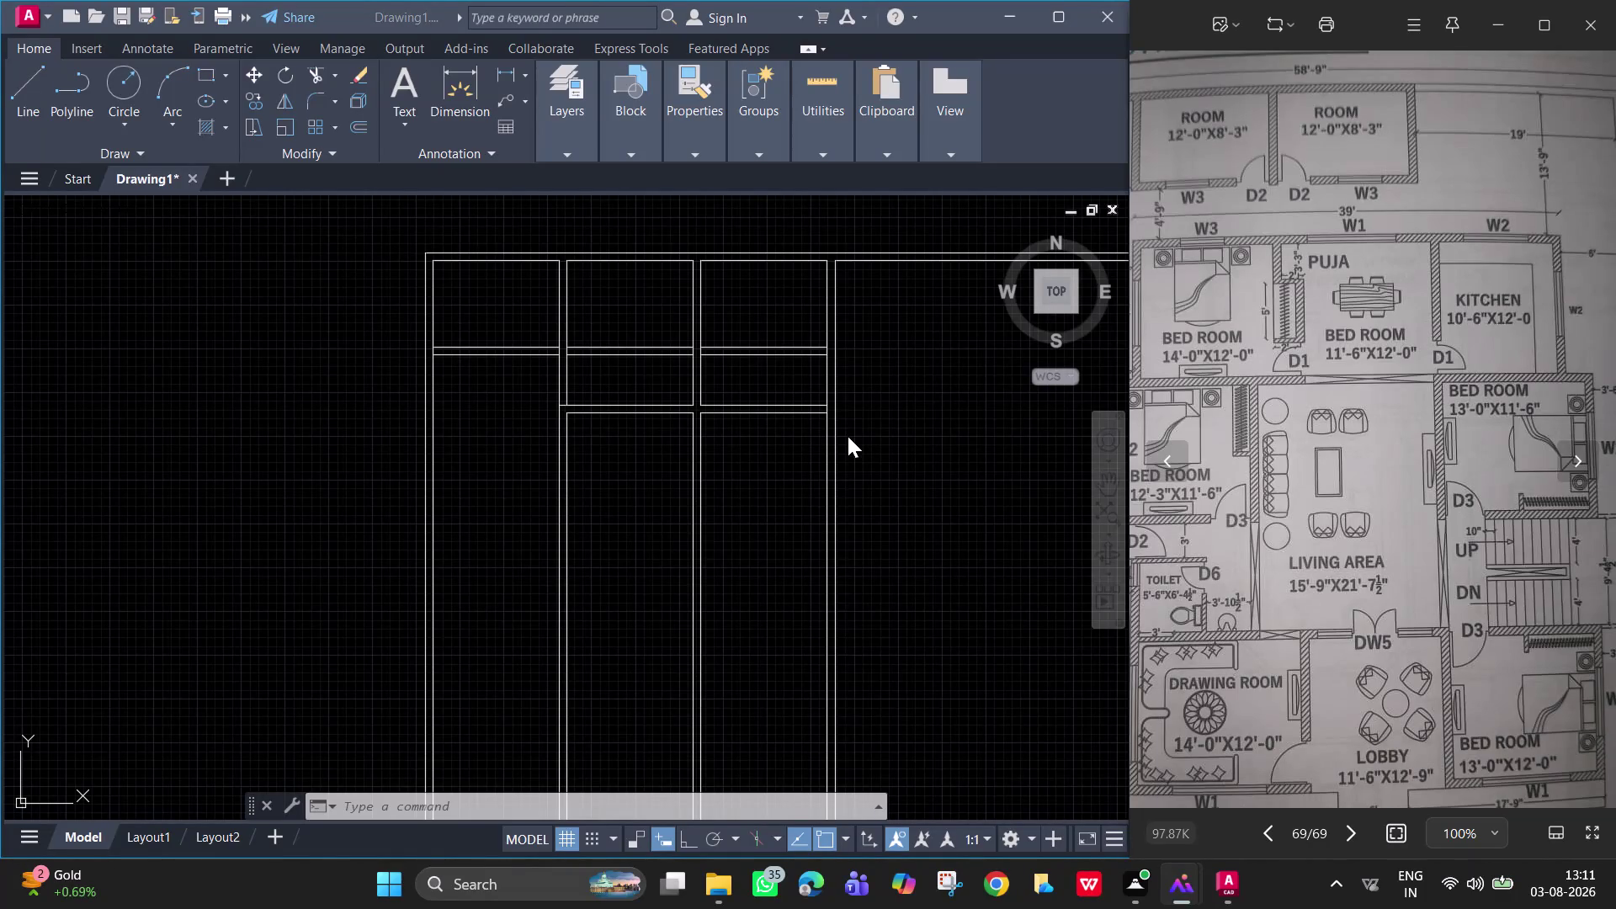
Offset a wall line 14 feet downward, then undo that offset.
text(o)
key(space)
click(928, 500)
text(o)
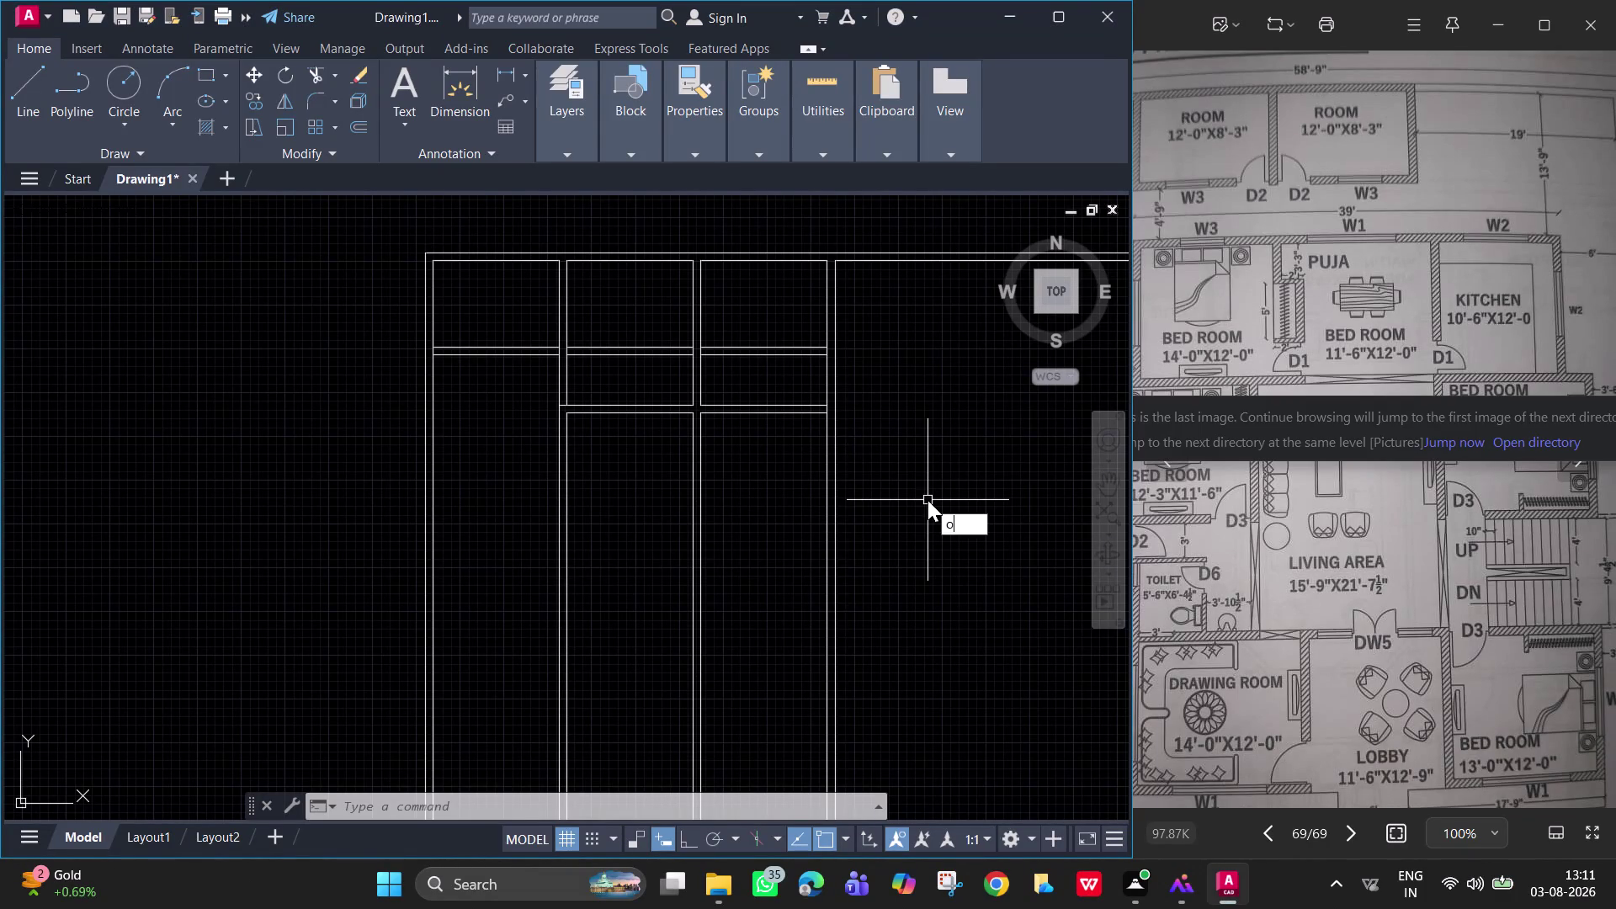
key(space)
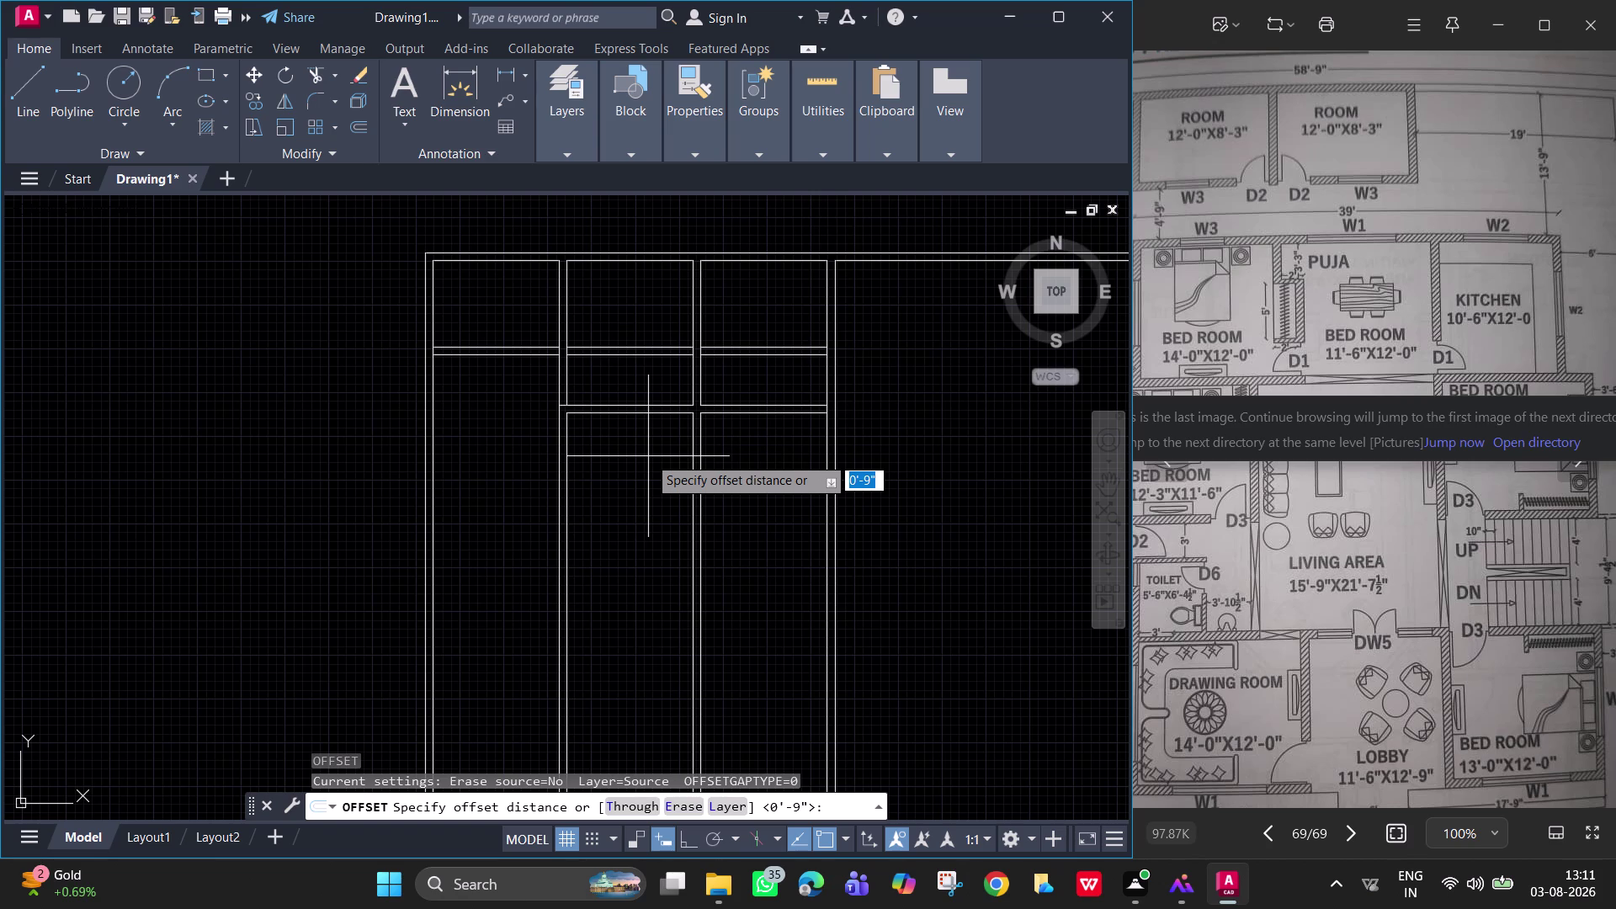
text(14)
key(apostrophe)
key(Return)
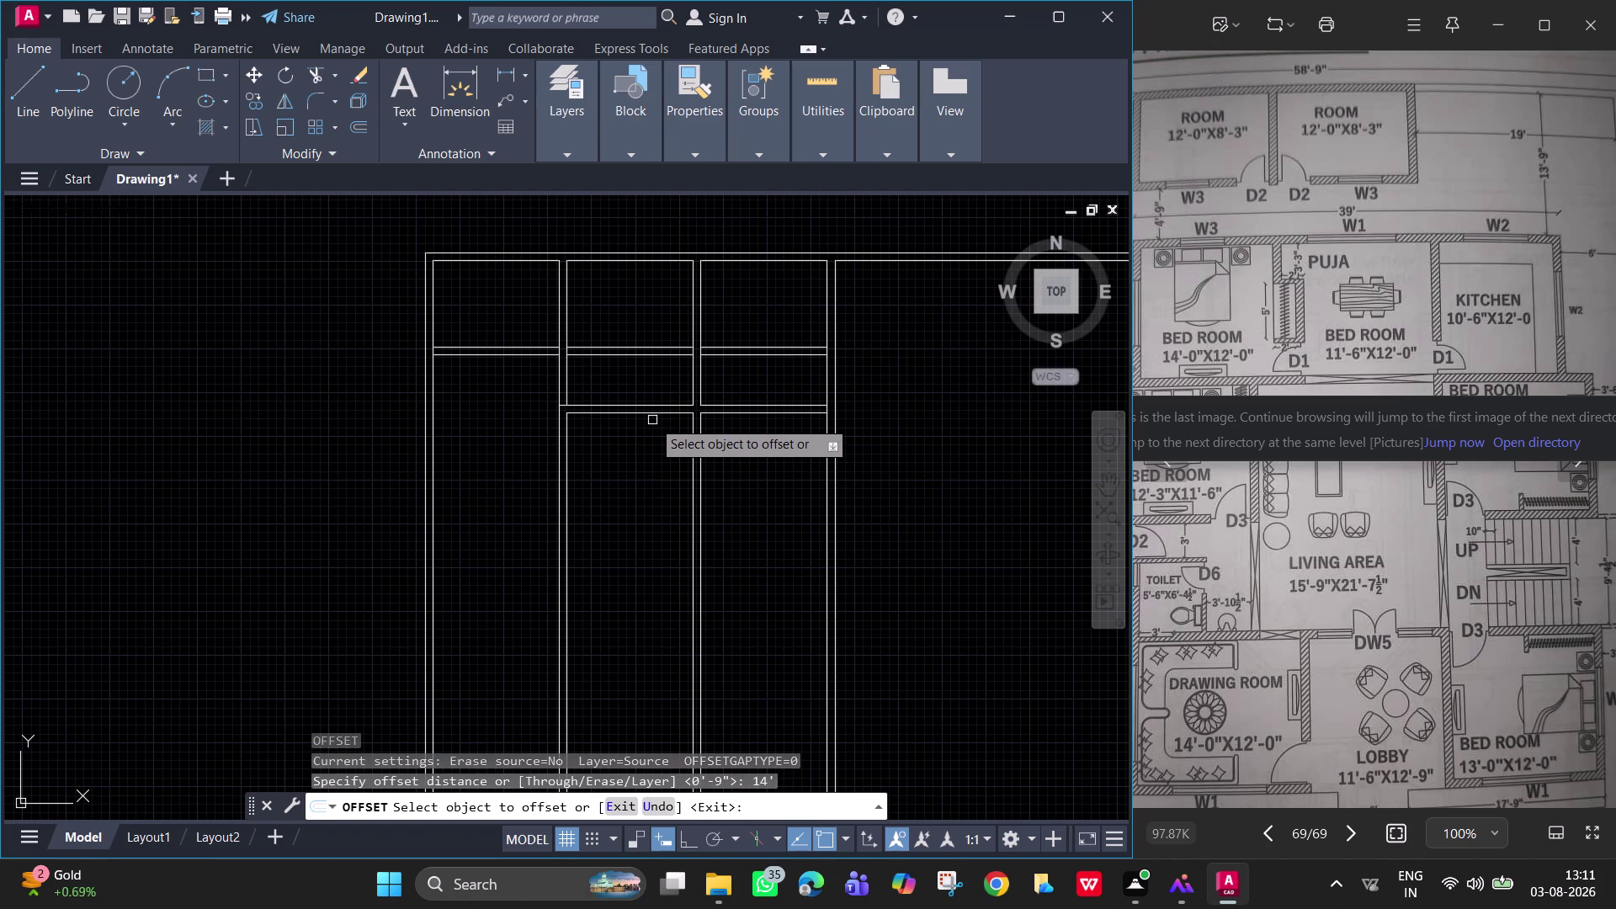
click(625, 414)
click(672, 580)
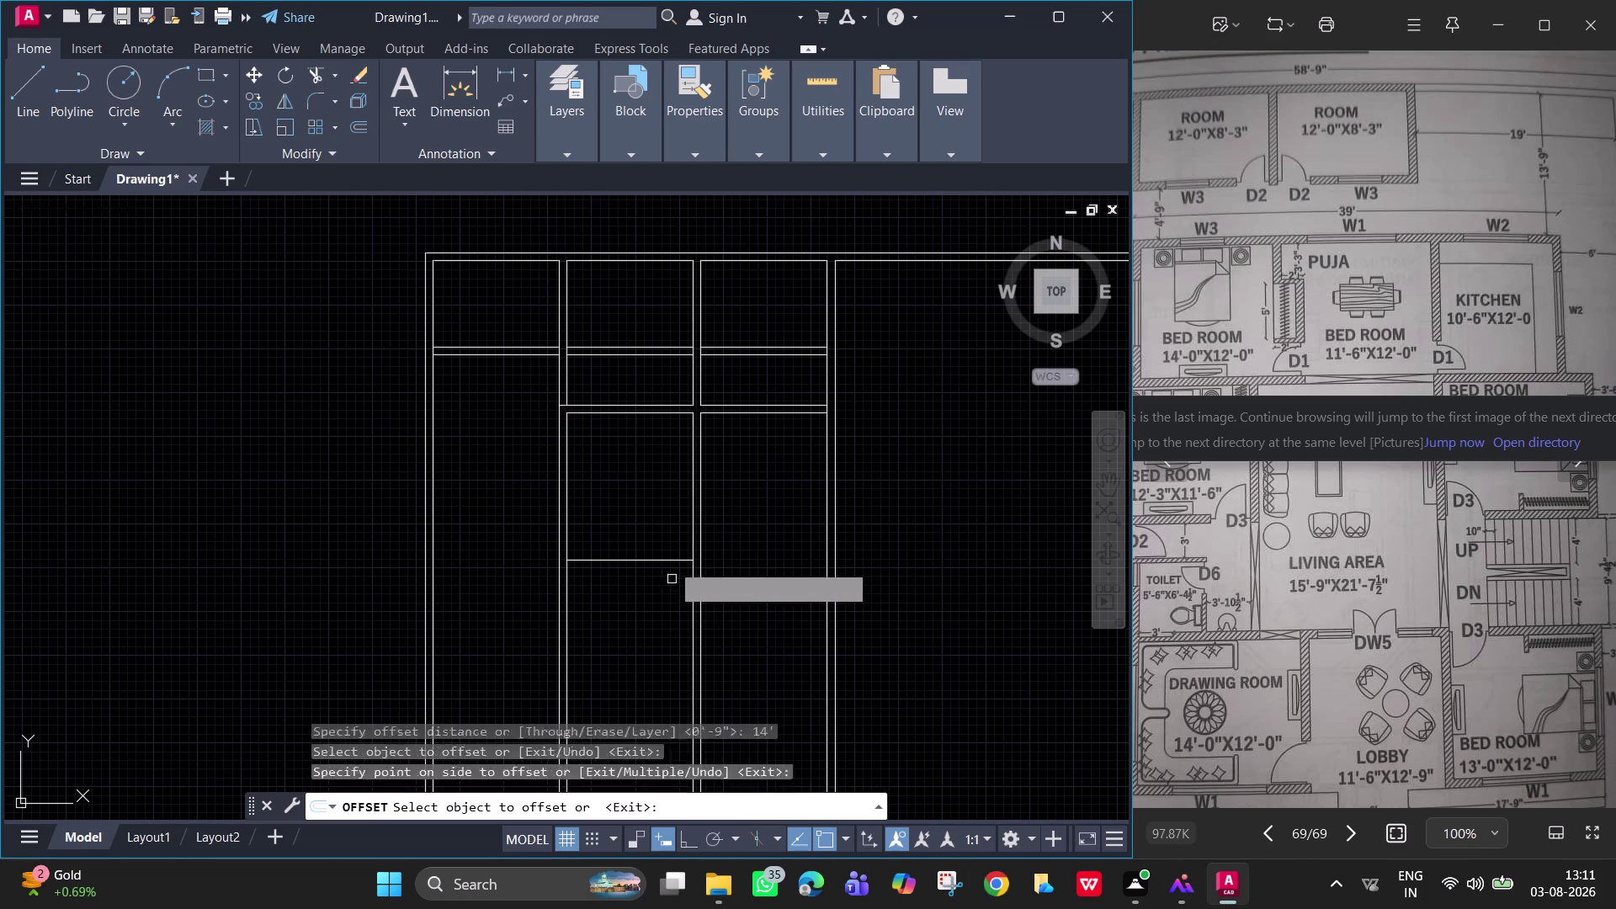
key(space)
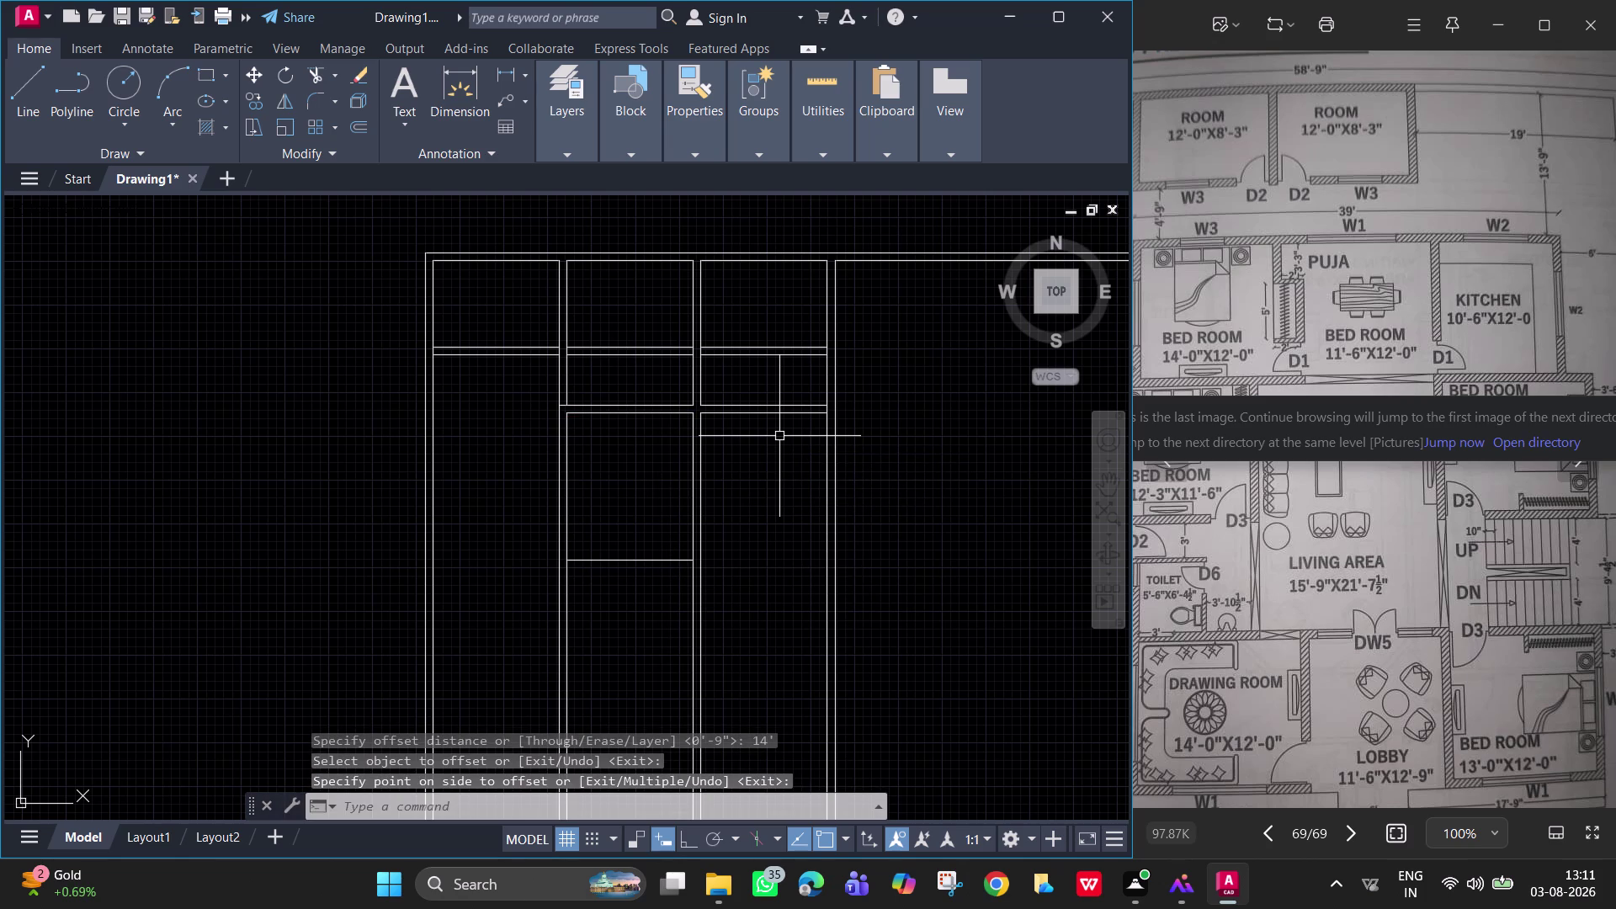
key(ctrl+z)
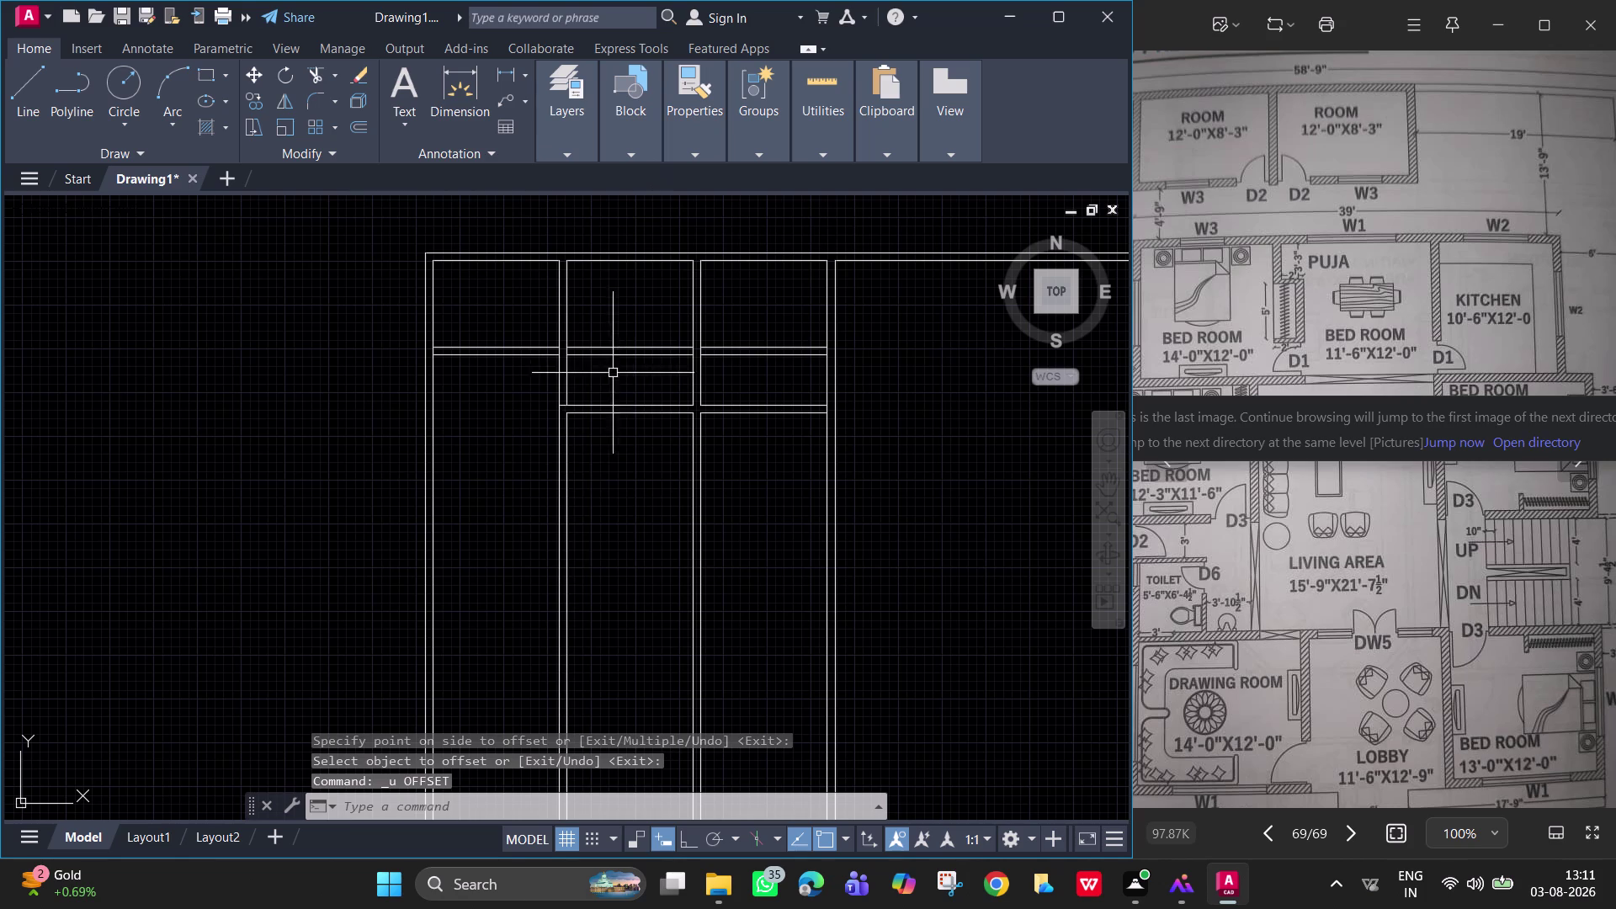
Place a 12-foot linear dimension between the room's left and right inner wall corners.
click(455, 112)
click(517, 68)
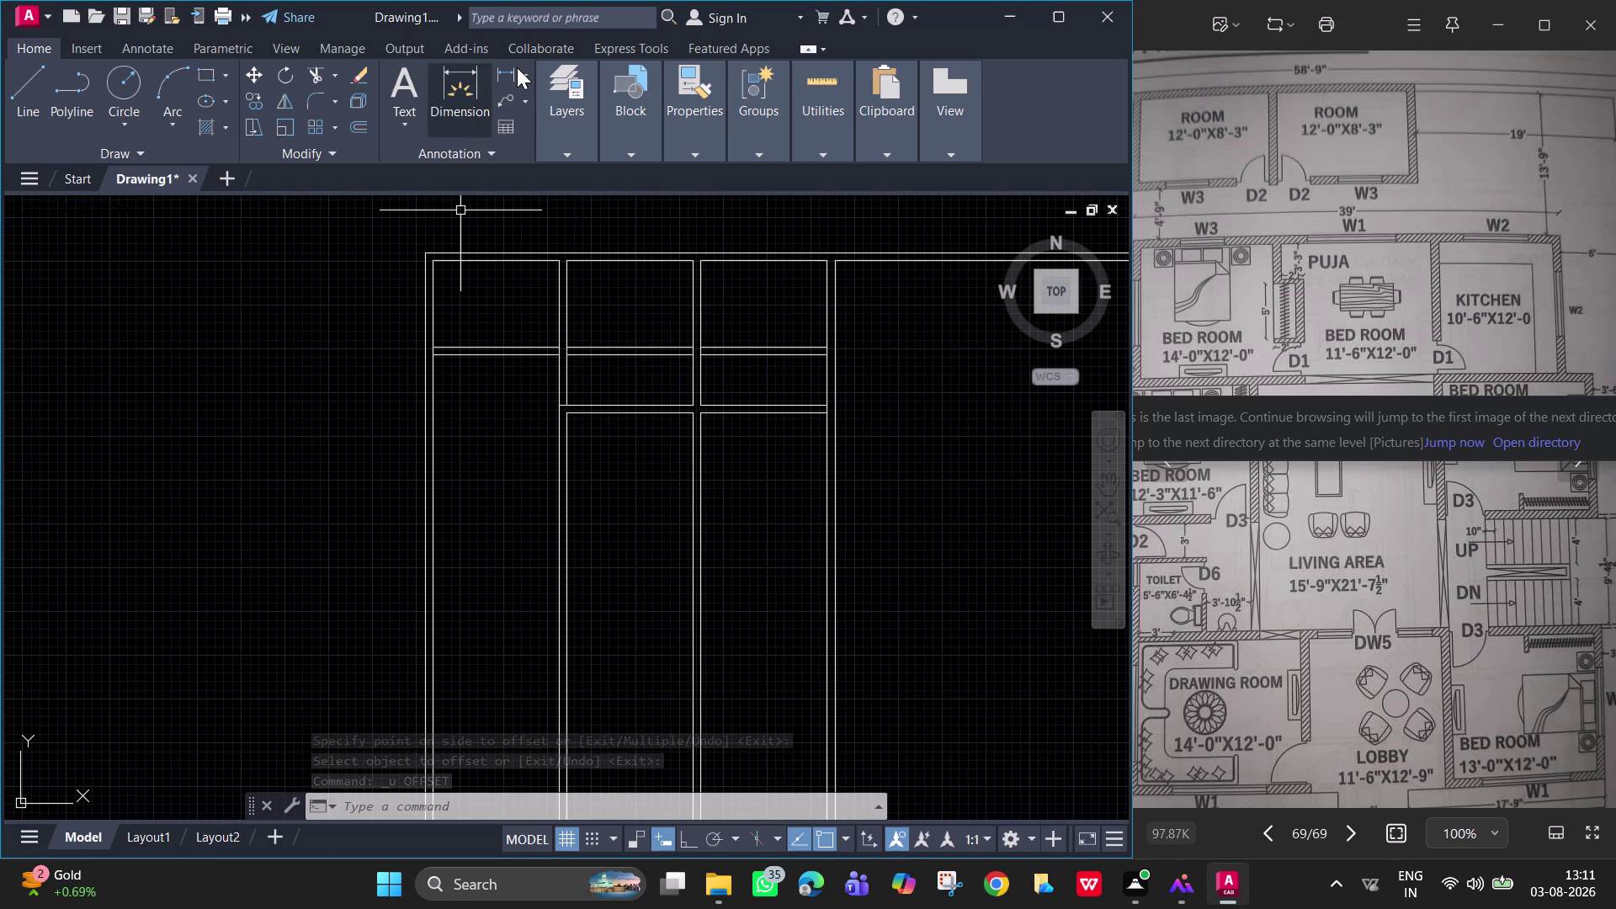
click(528, 66)
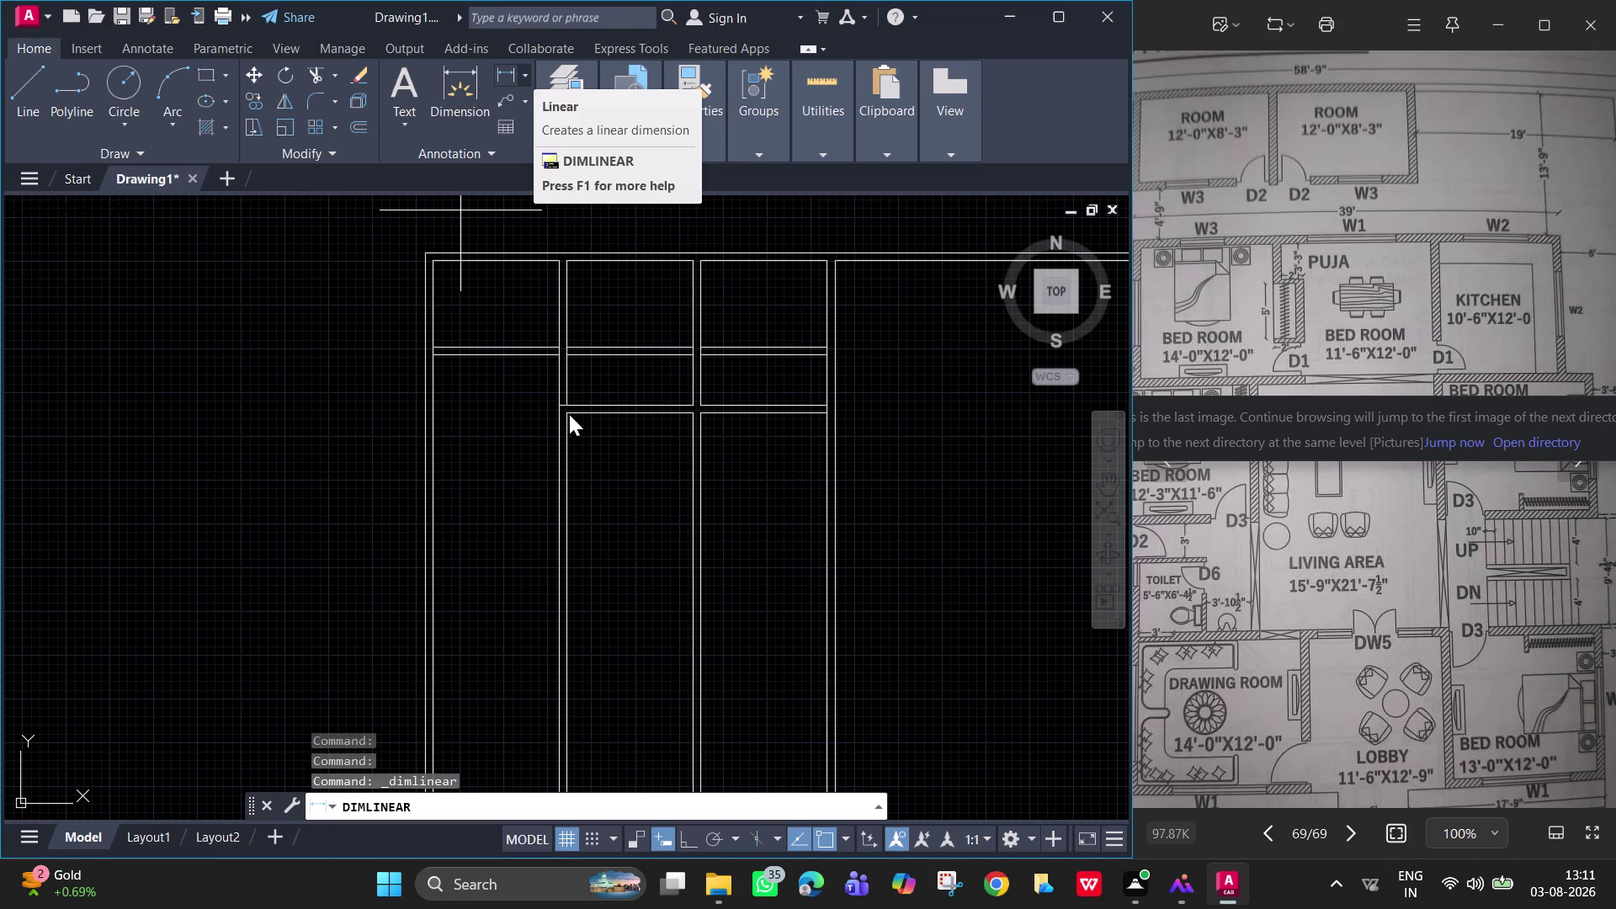
click(501, 64)
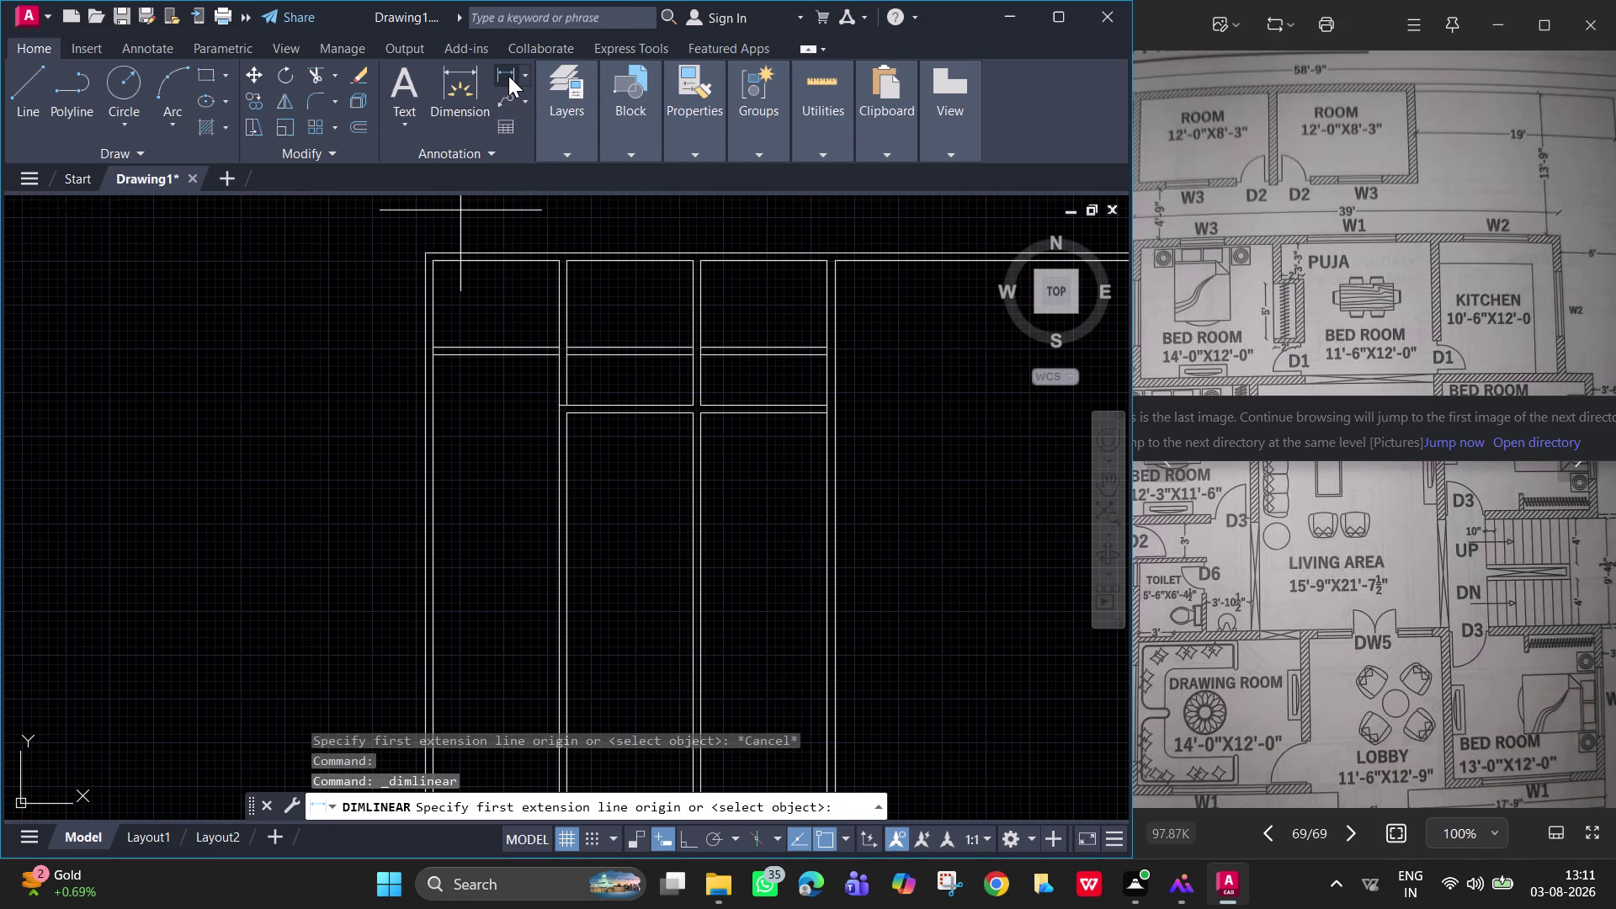
click(509, 76)
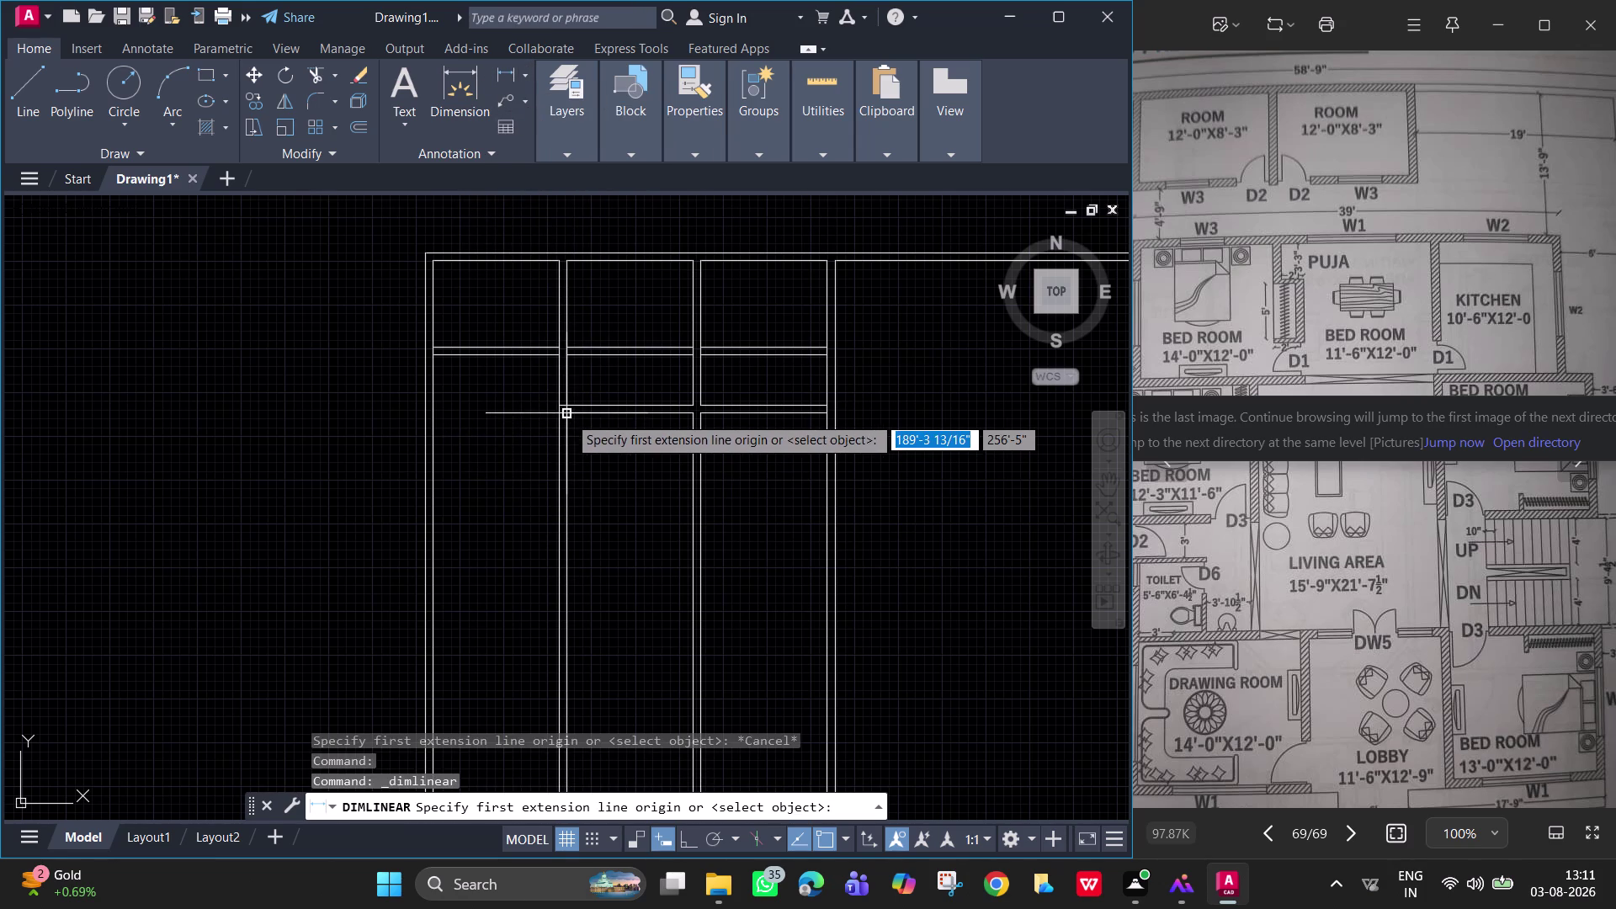
click(568, 416)
click(693, 411)
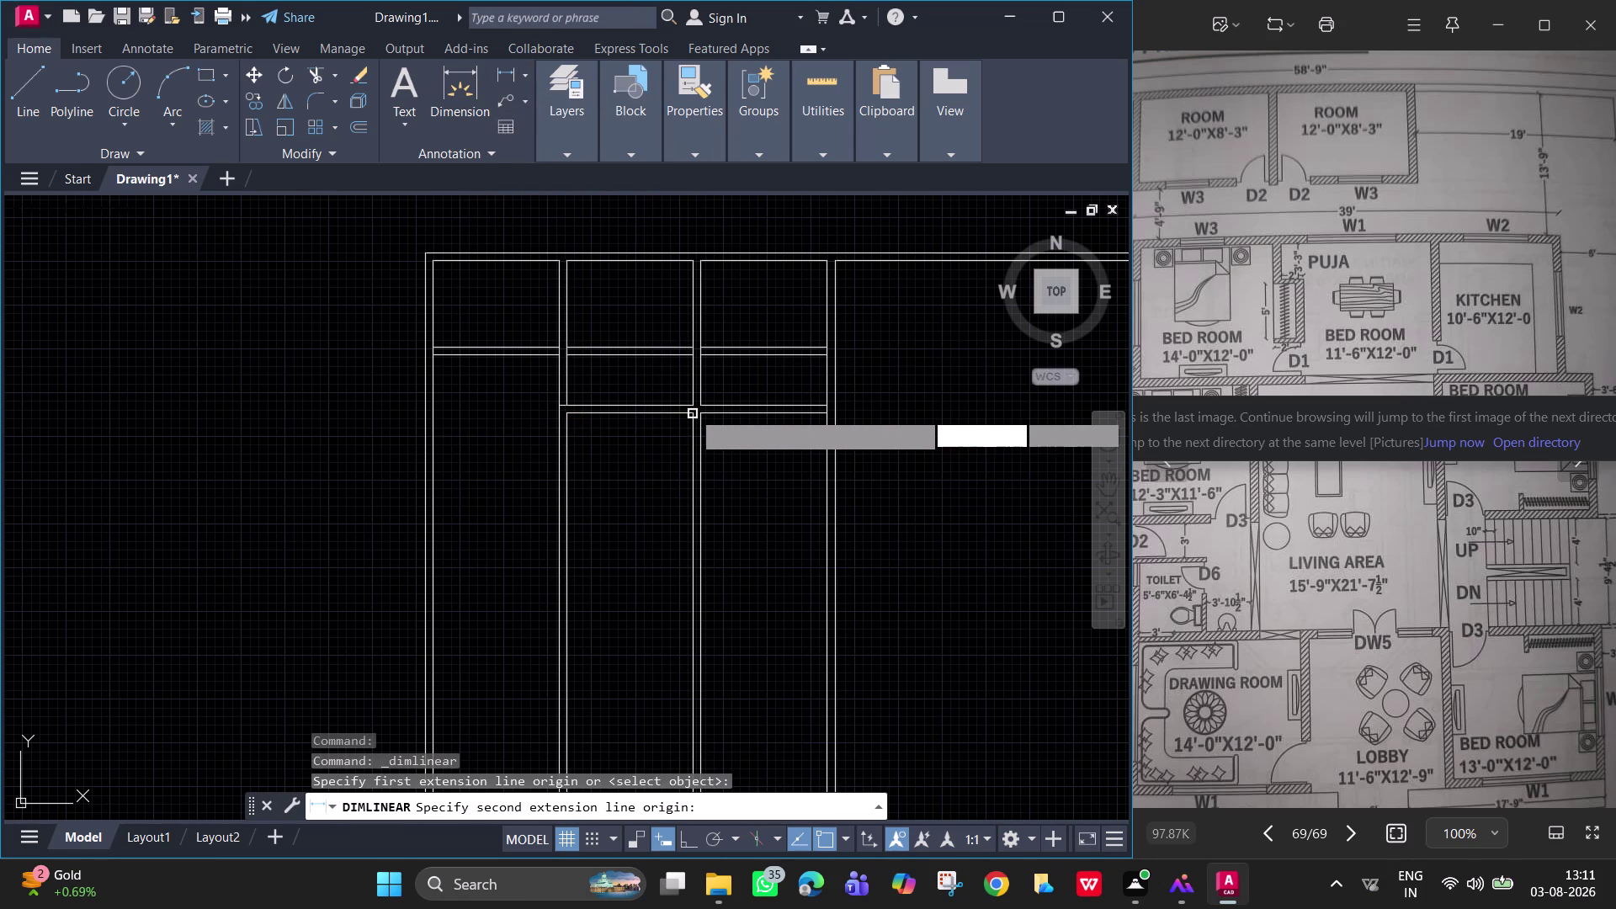
click(650, 458)
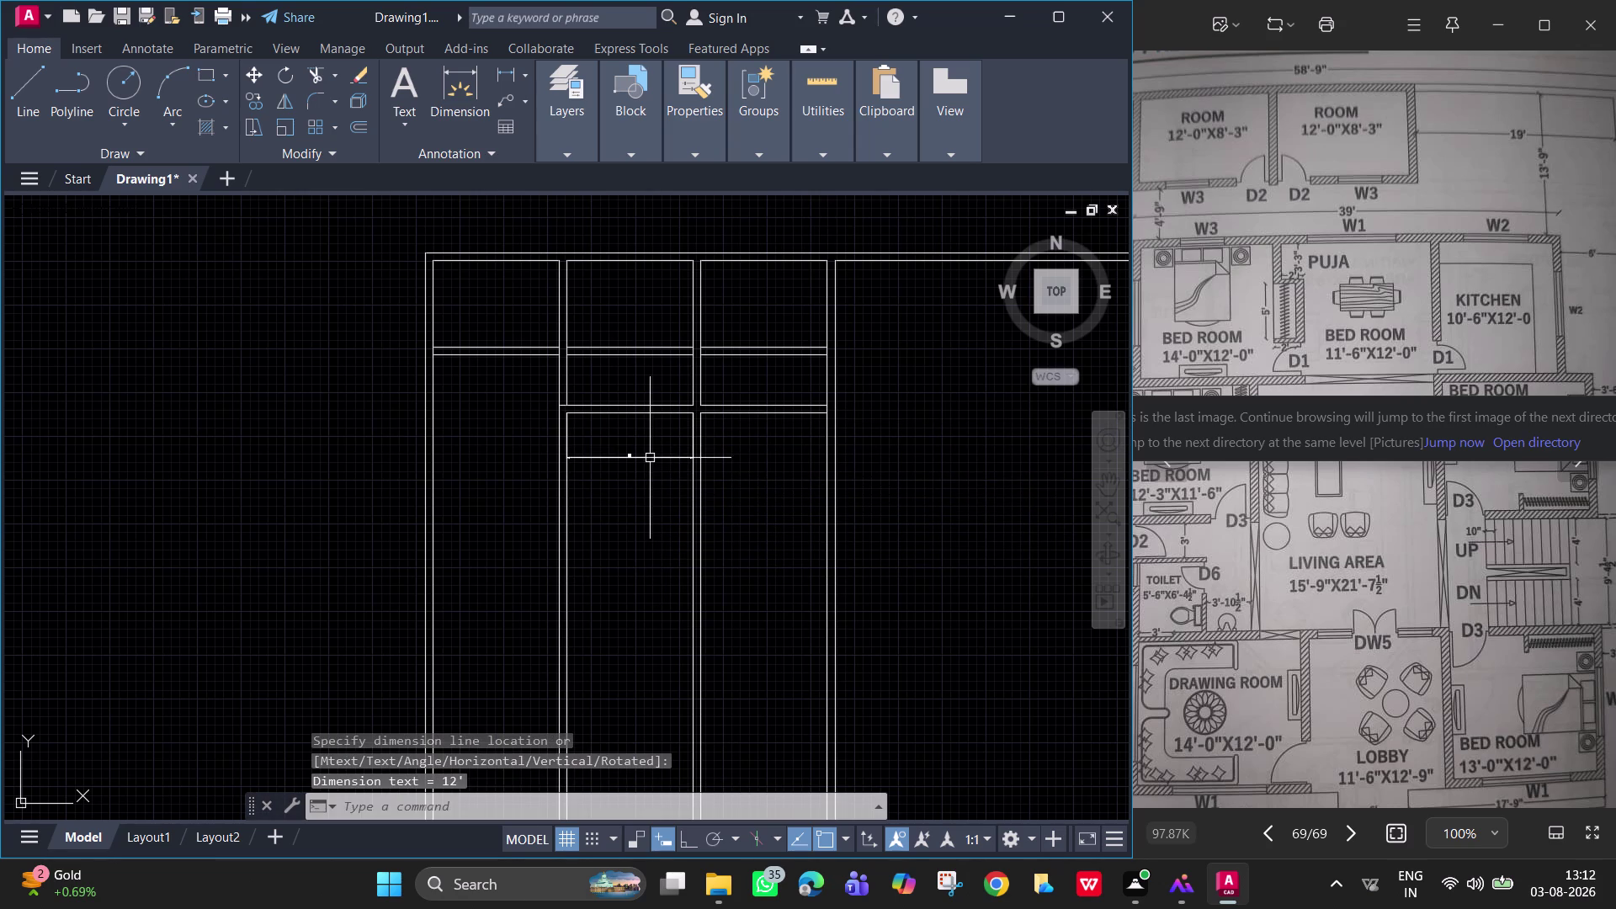
scroll(up, 3)
scroll(down, 3)
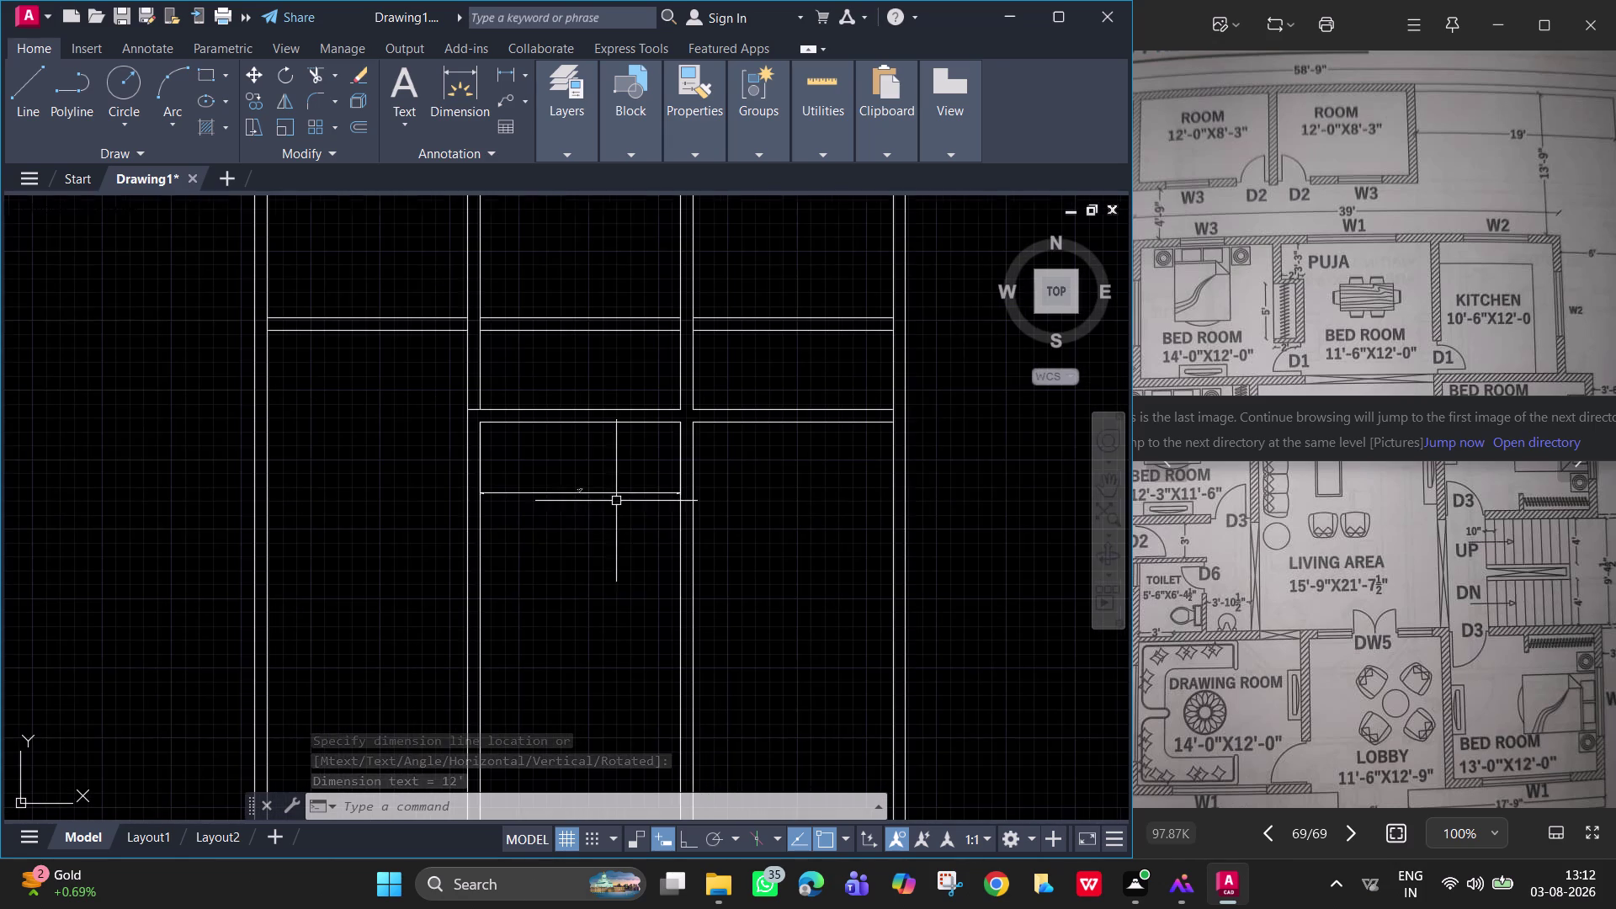
scroll(up, 3)
scroll(down, 3)
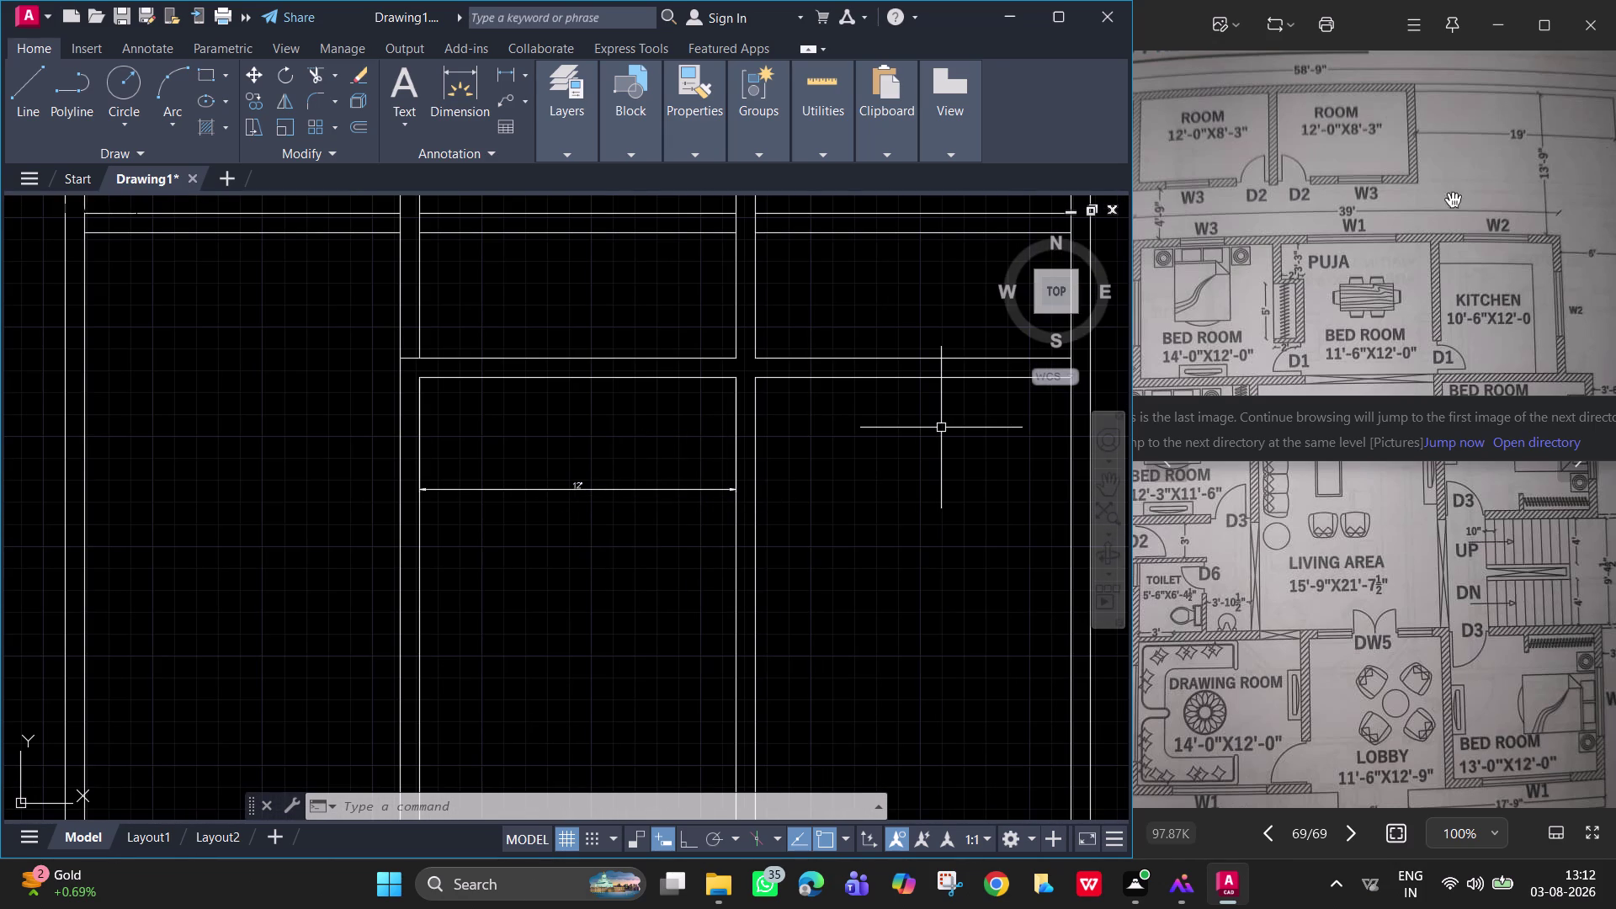
Pan the reference plan up to its title and zoom around it.
drag(1338, 270, 1455, 274)
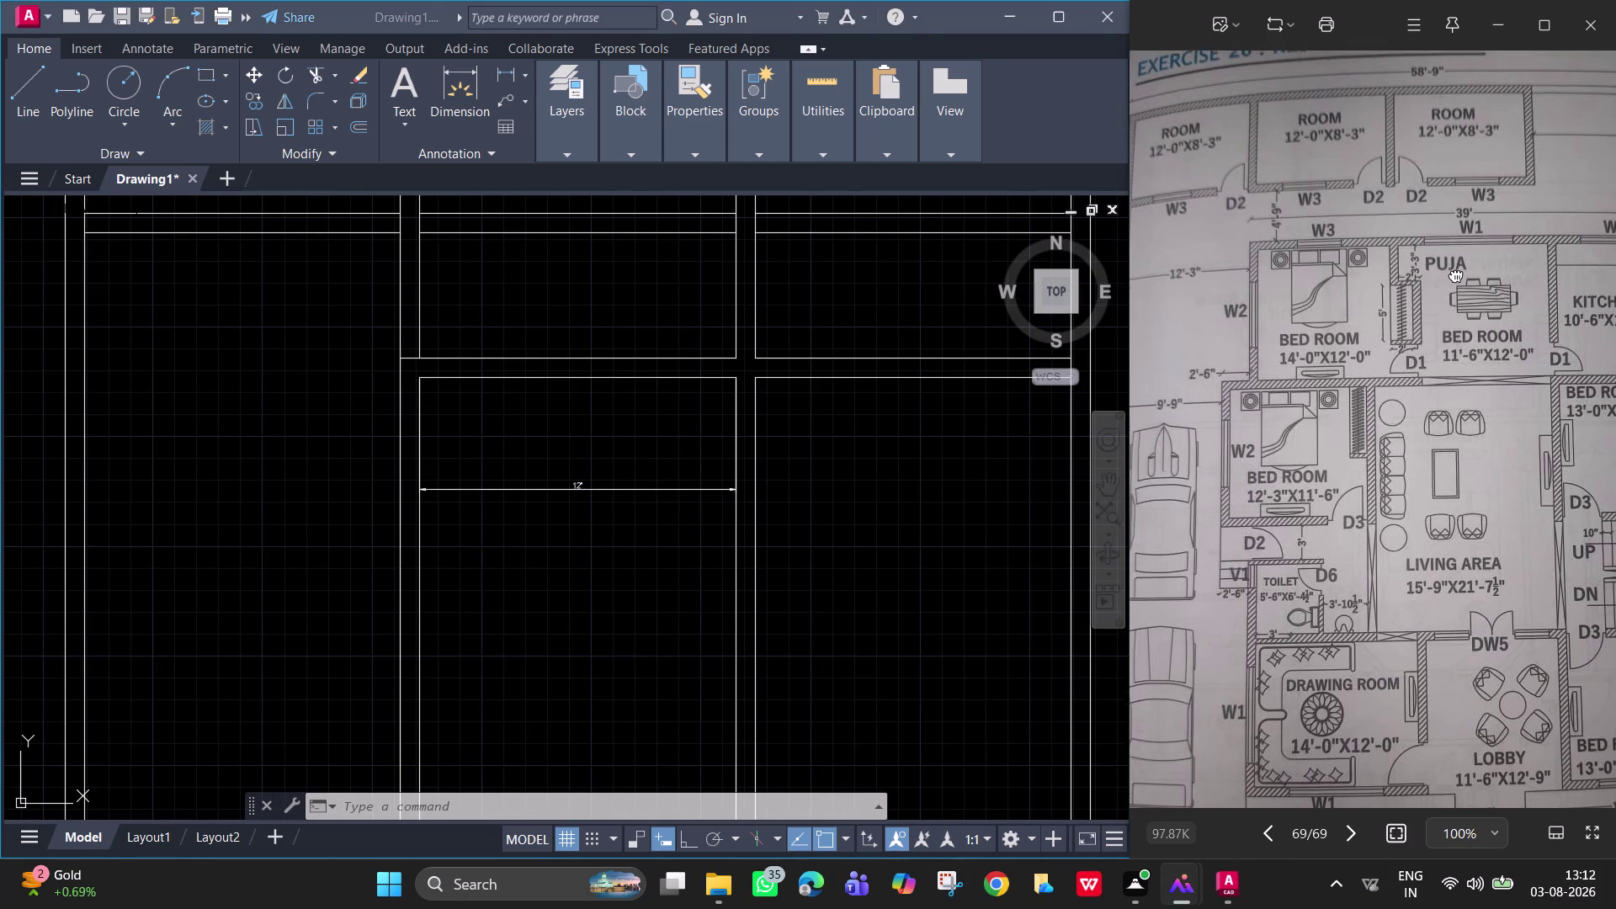
drag(1455, 274, 1458, 328)
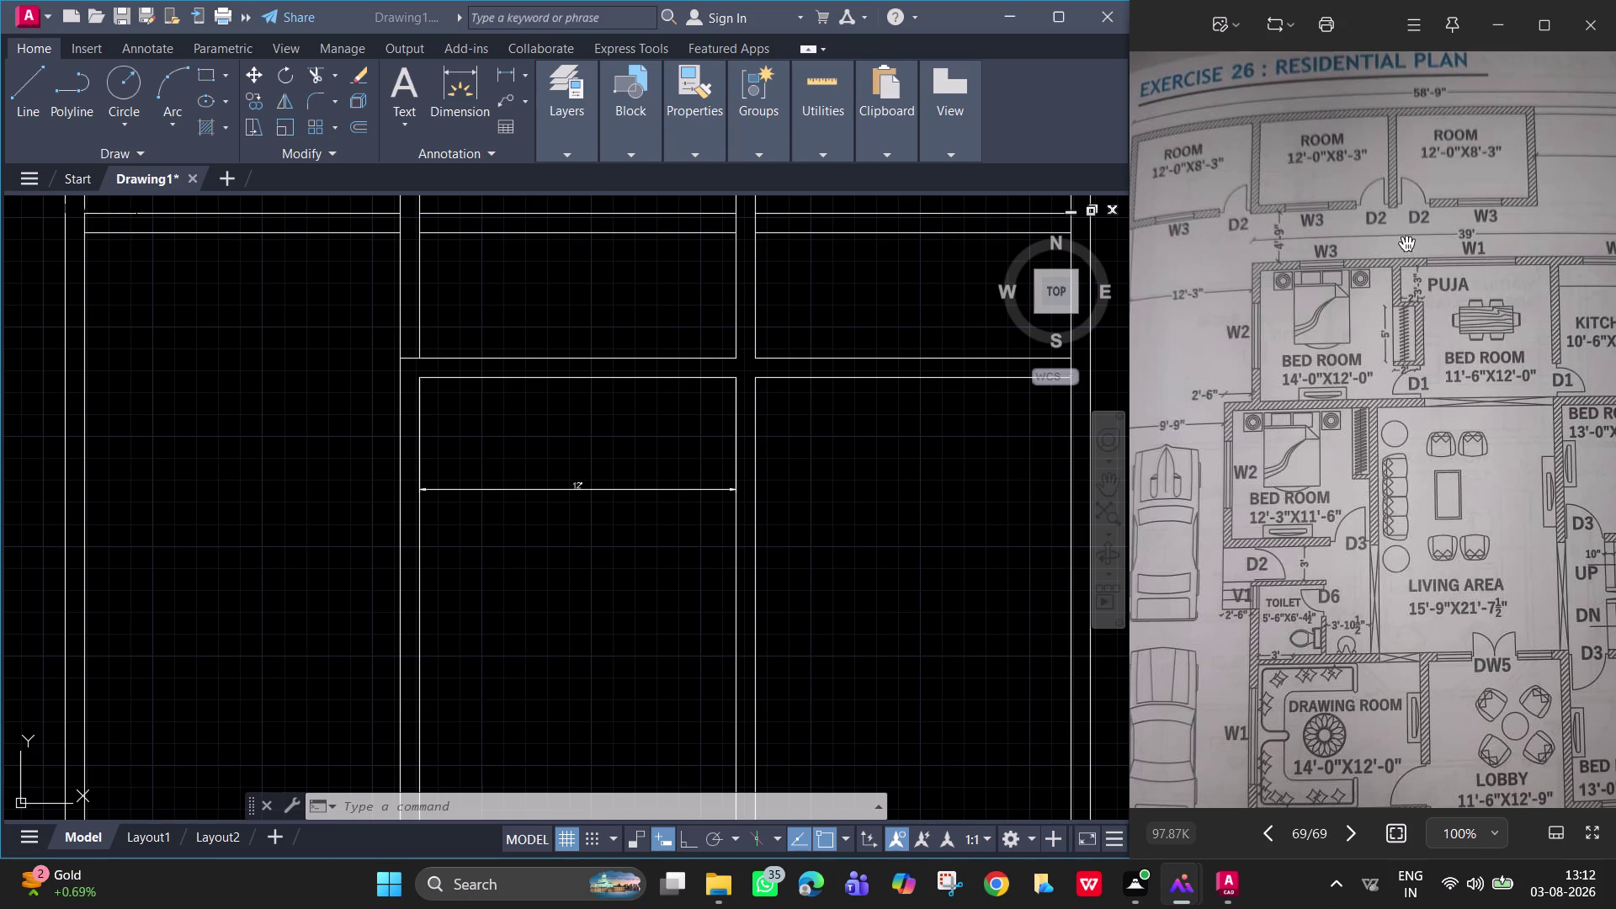
scroll(down, 3)
scroll(down, 3)
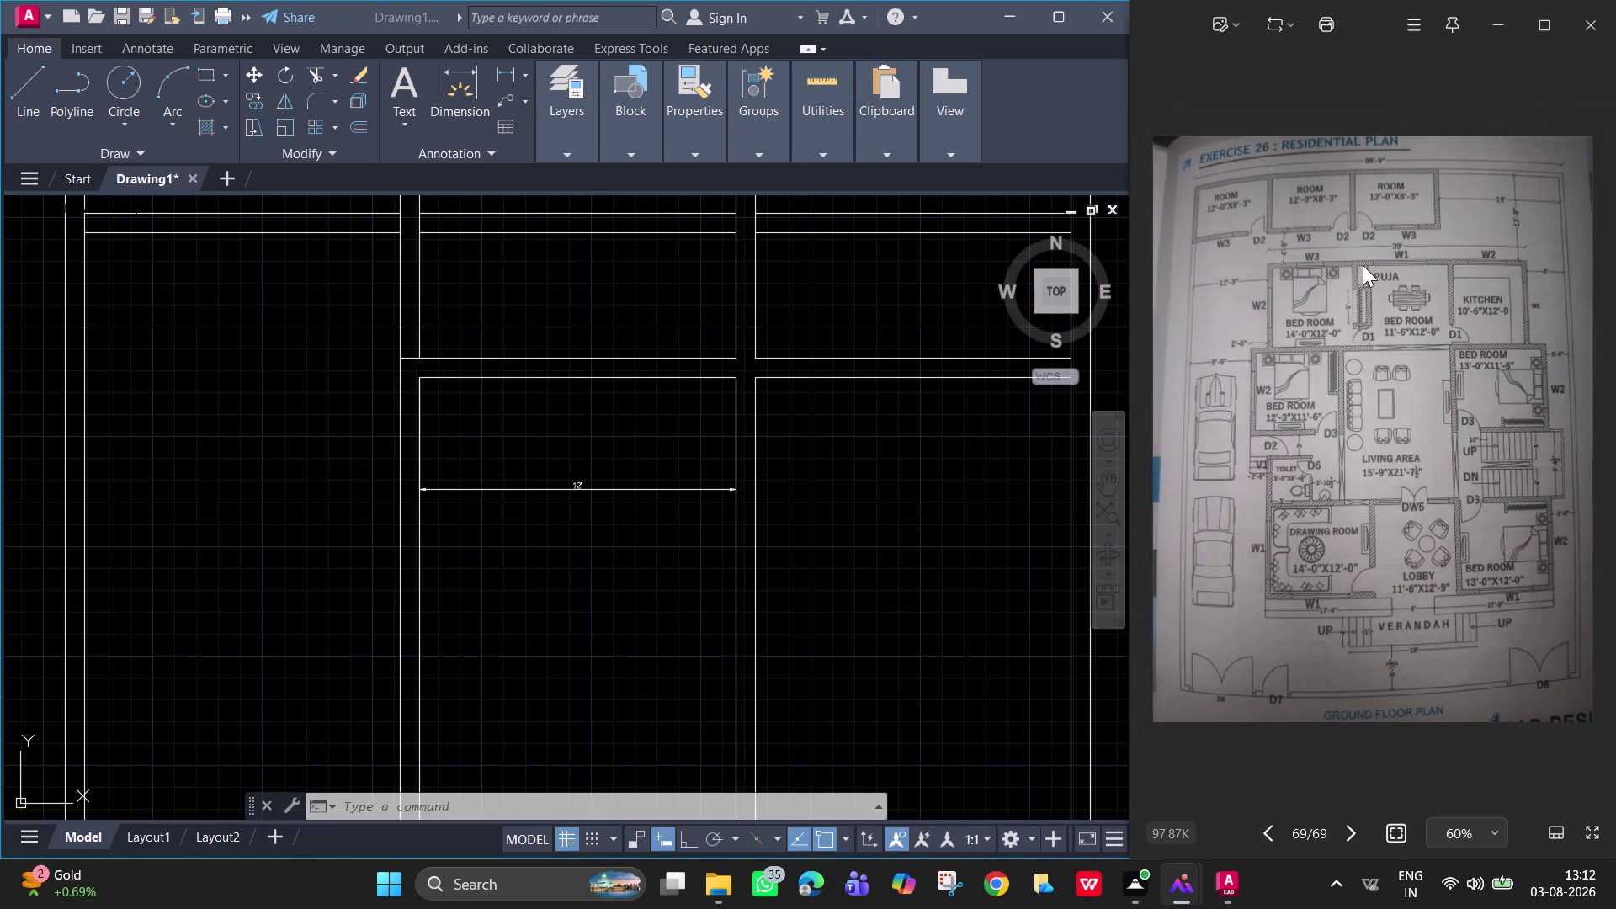
scroll(up, 3)
scroll(down, 3)
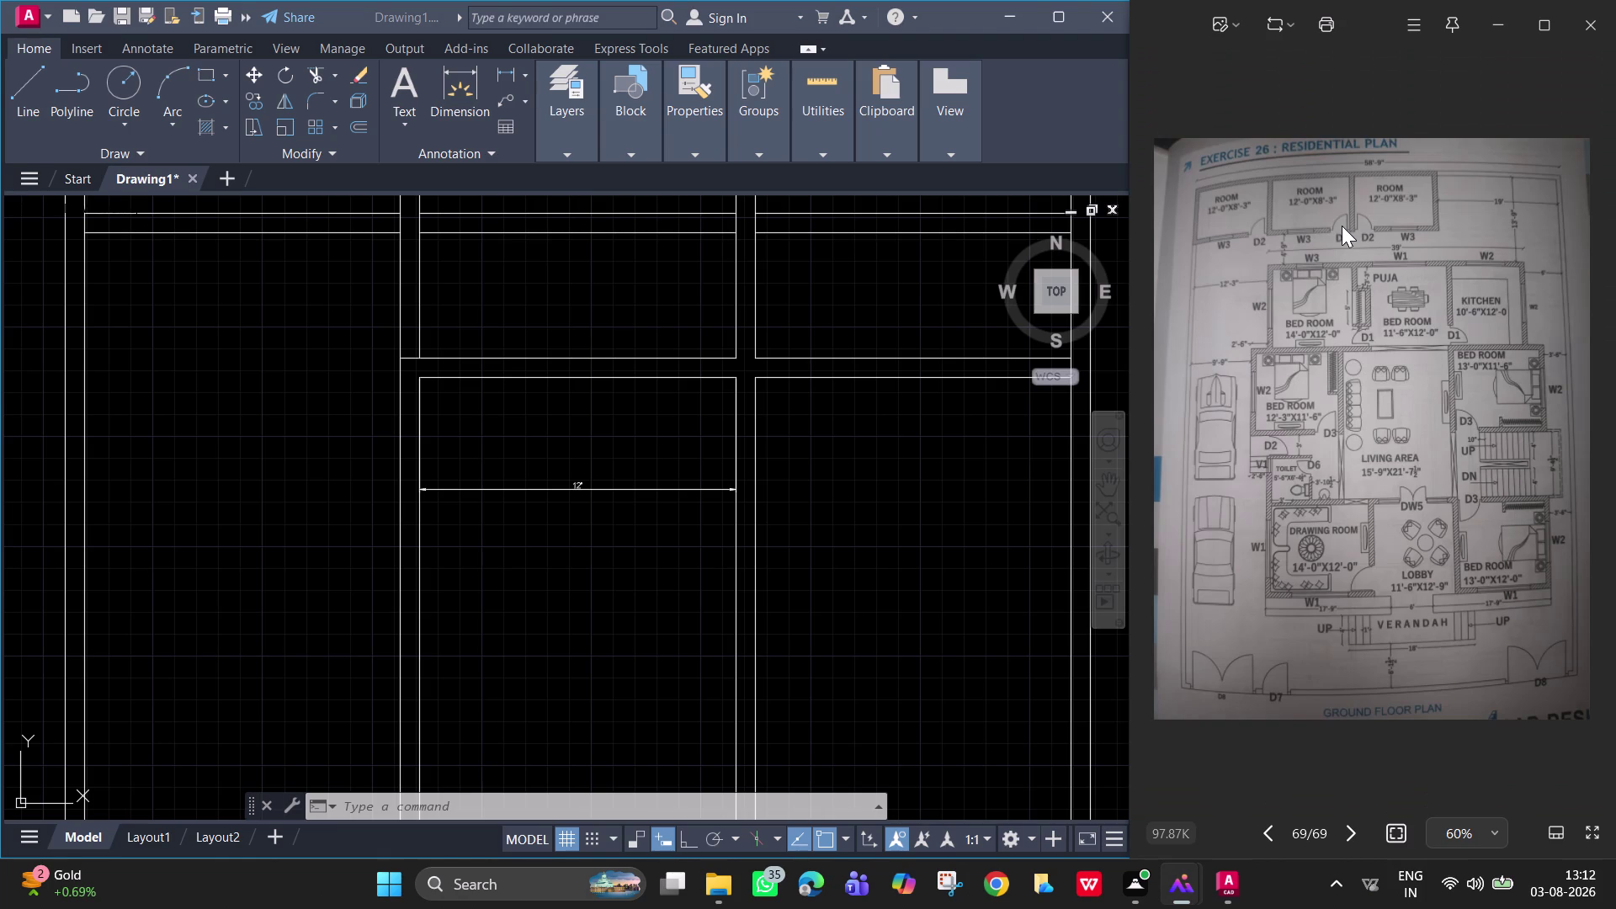
Zoom over the rest of the plan, then put the photo away.
scroll(up, 3)
scroll(up, 3)
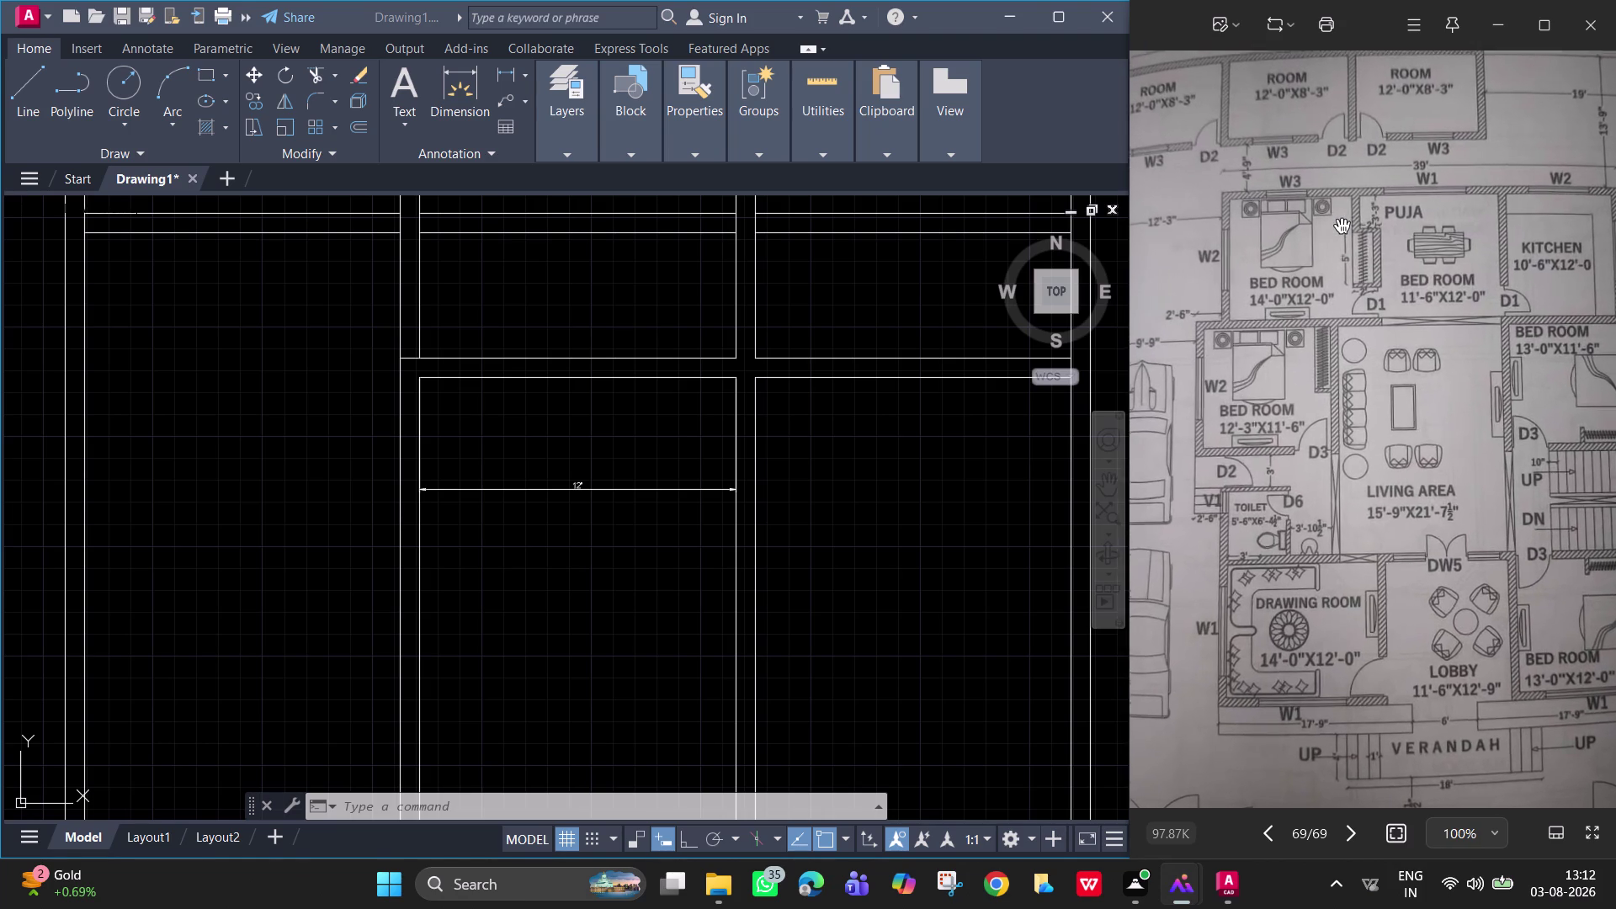
scroll(down, 3)
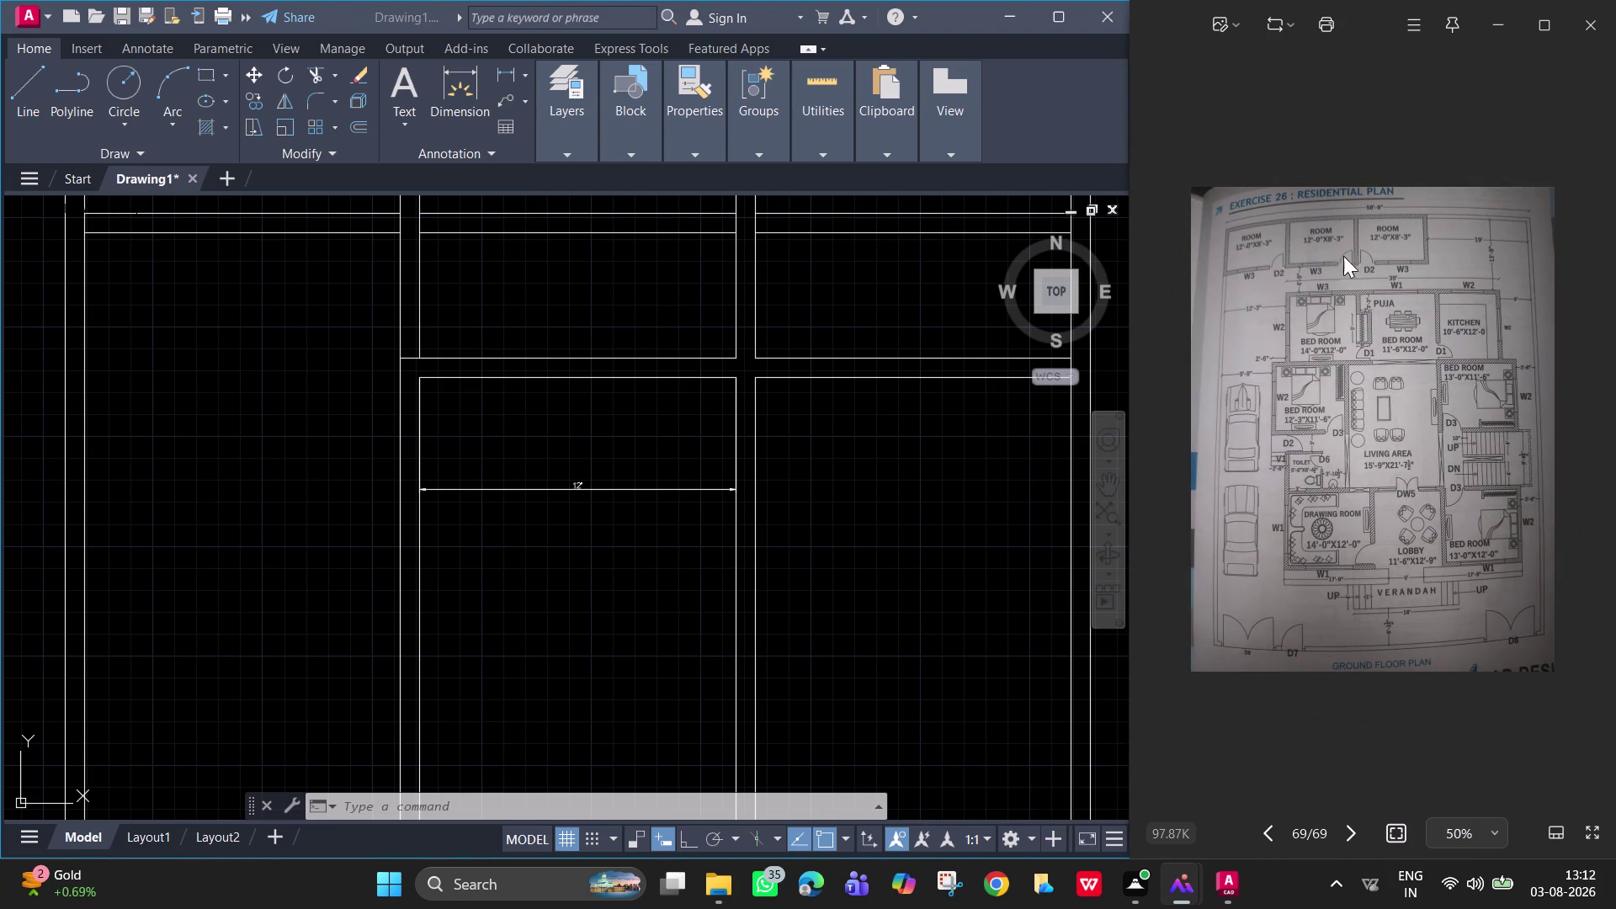
scroll(up, 3)
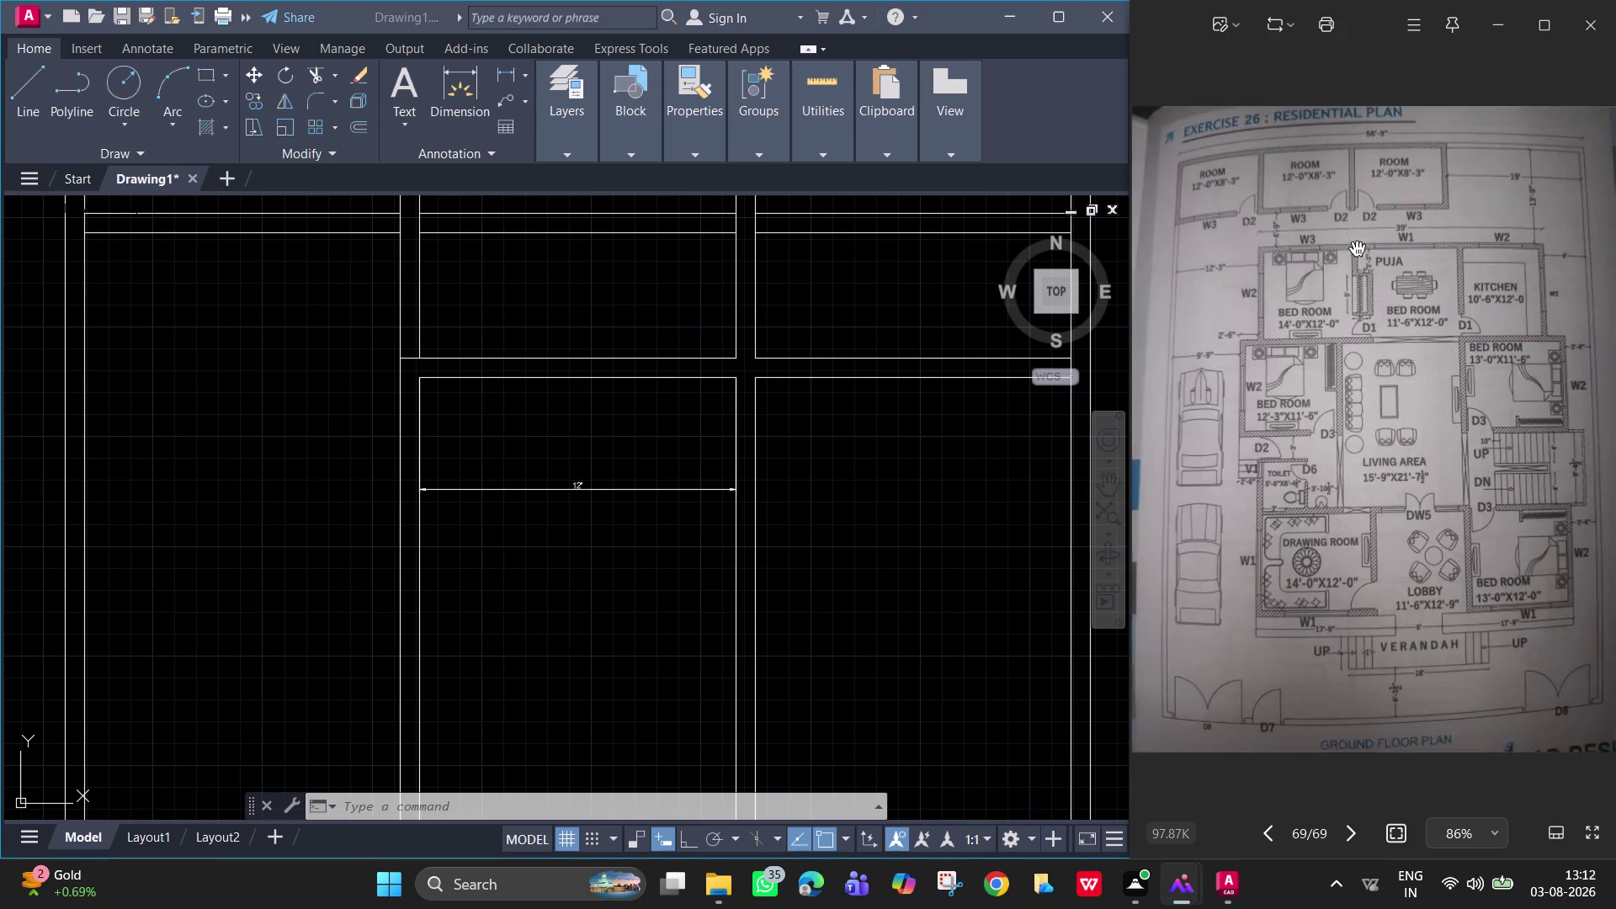
scroll(down, 3)
key(Escape)
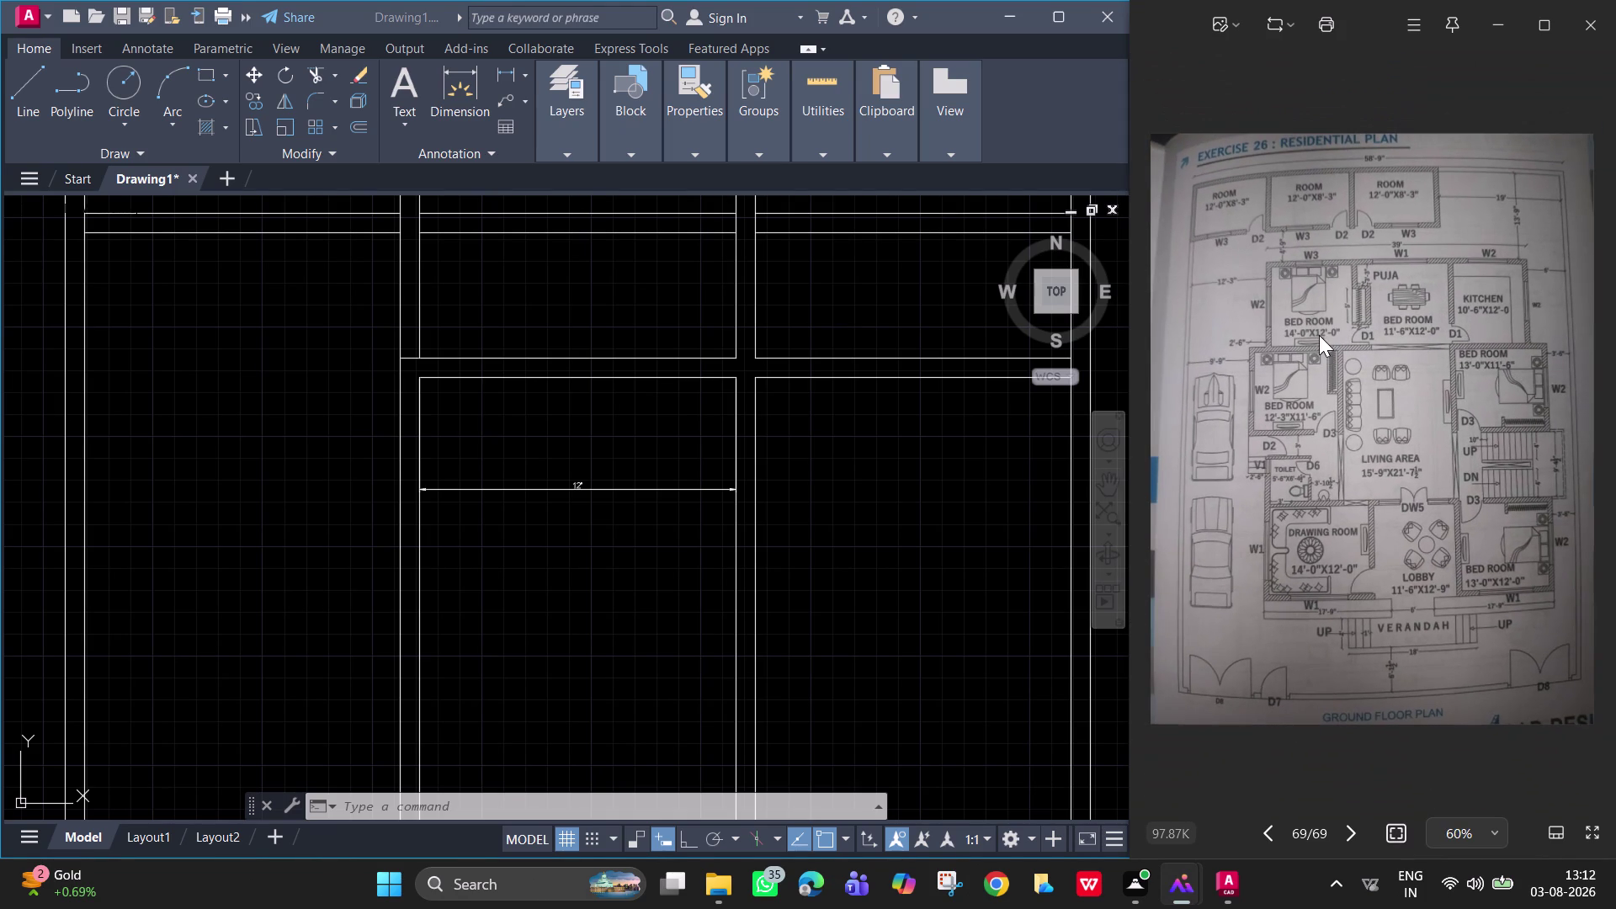
scroll(down, 3)
scroll(up, 3)
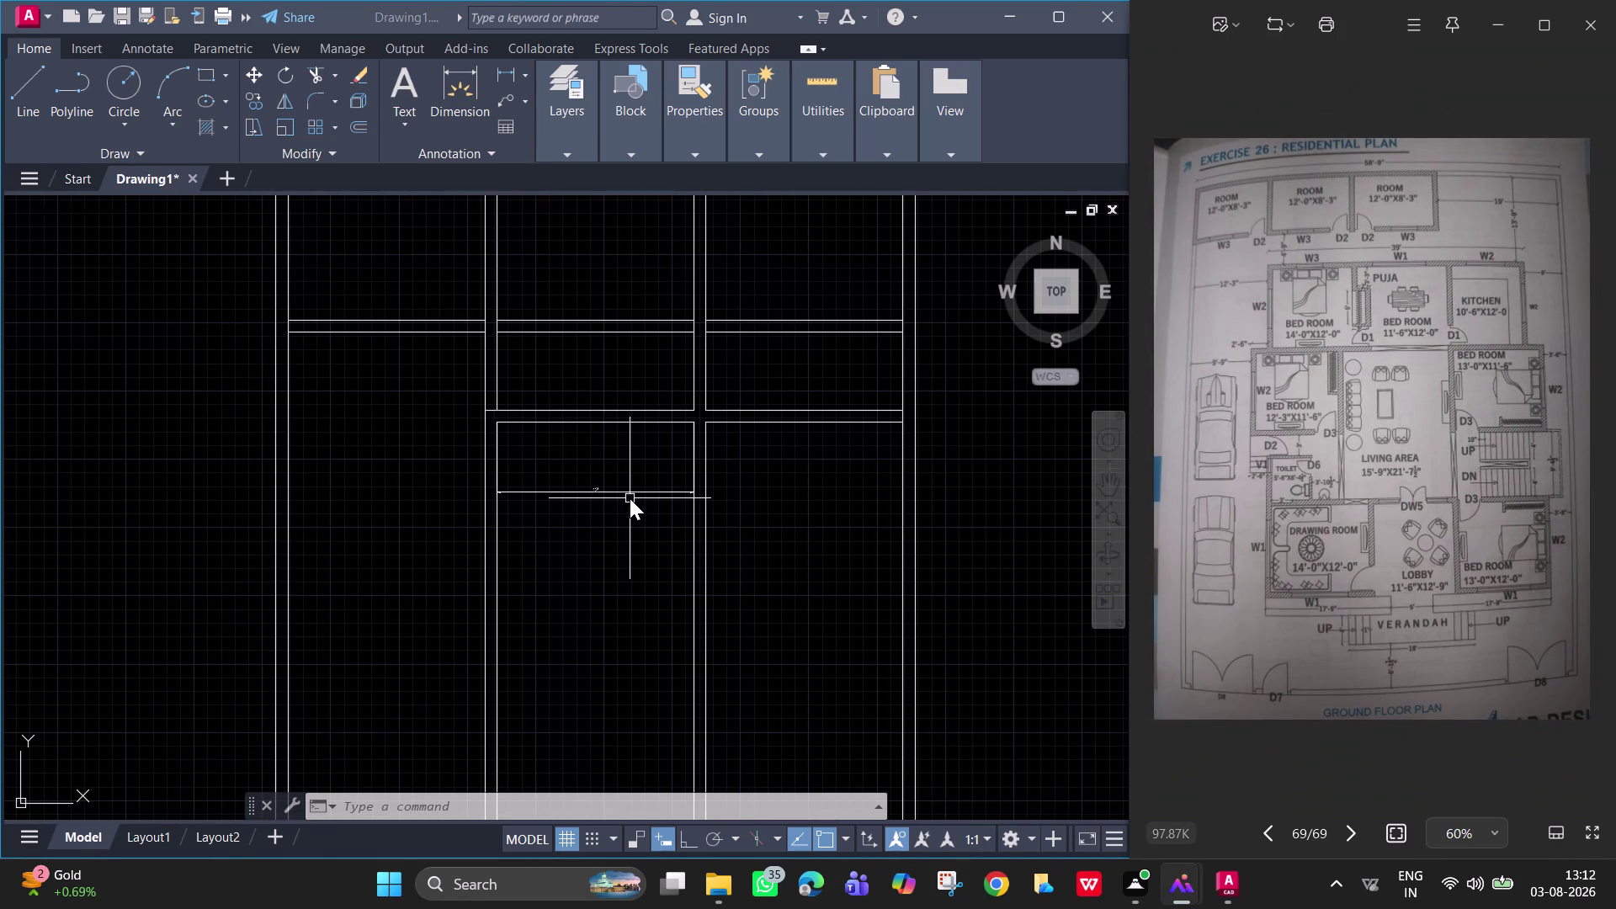
text(tr)
key(Escape)
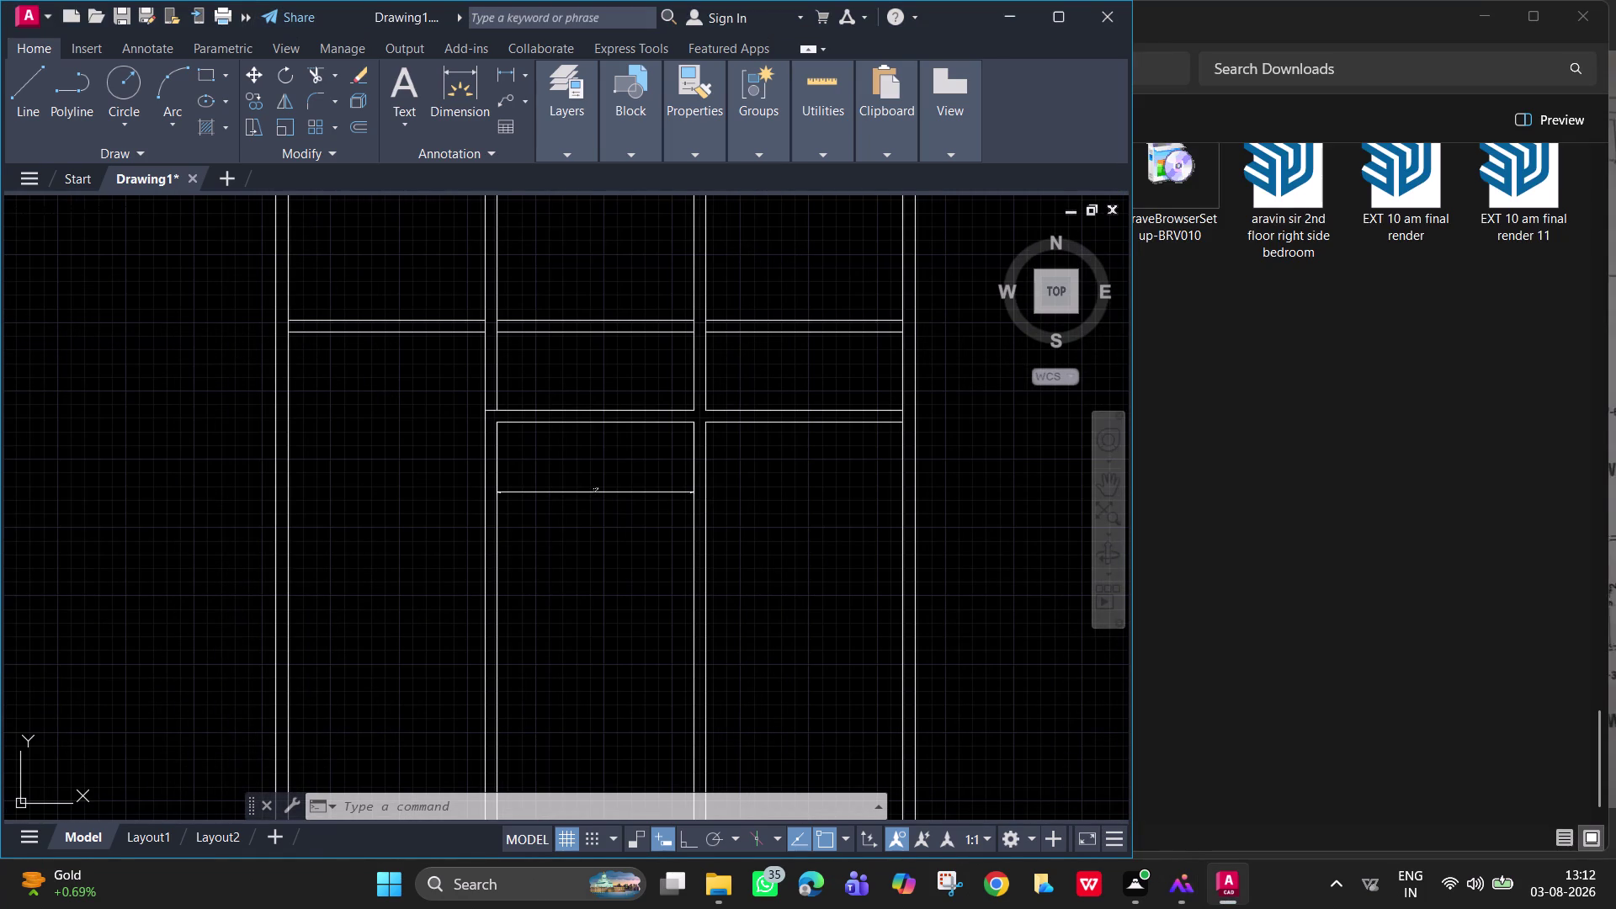
Reopen the plan photo, pan to its title in Glance view, then close Glance view.
key(Escape)
key(Escape)
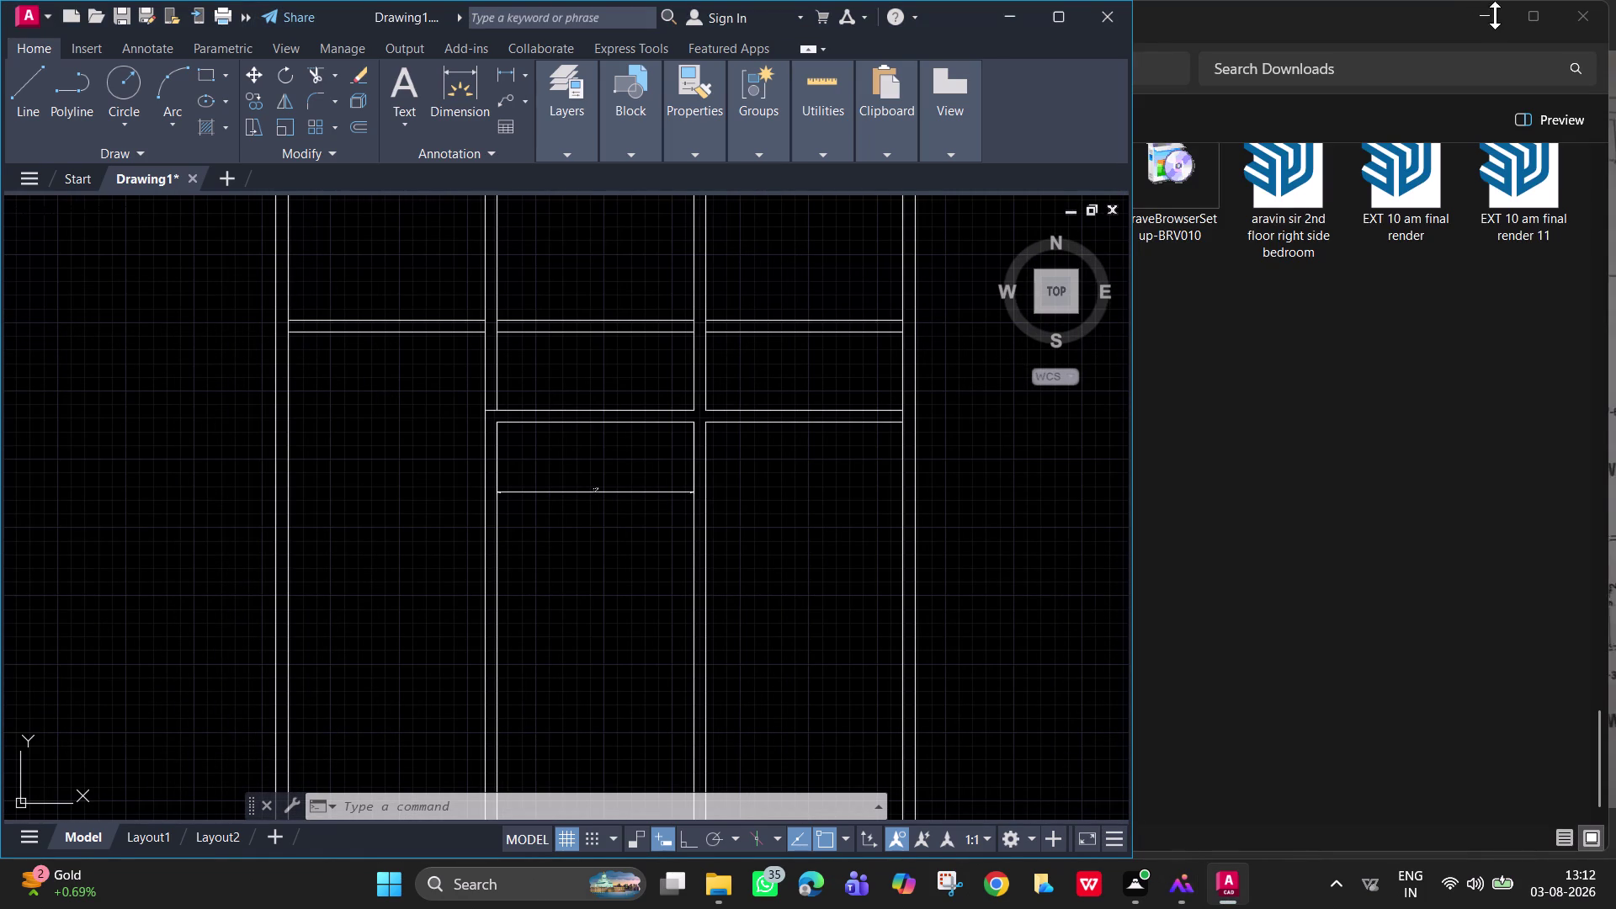
click(1583, 7)
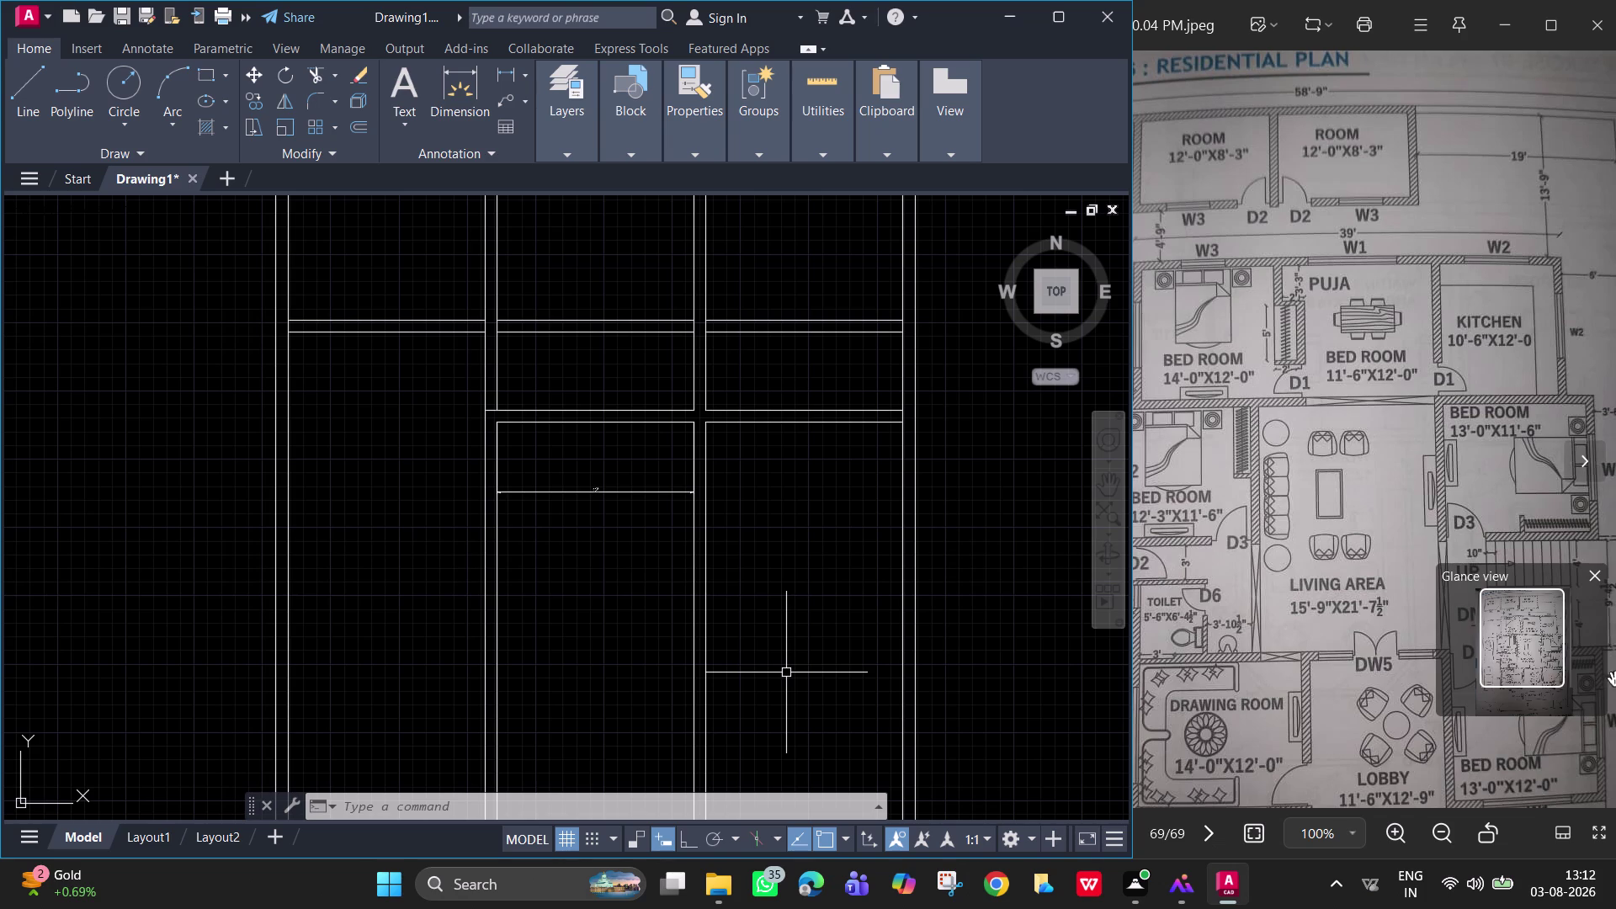
click(1553, 667)
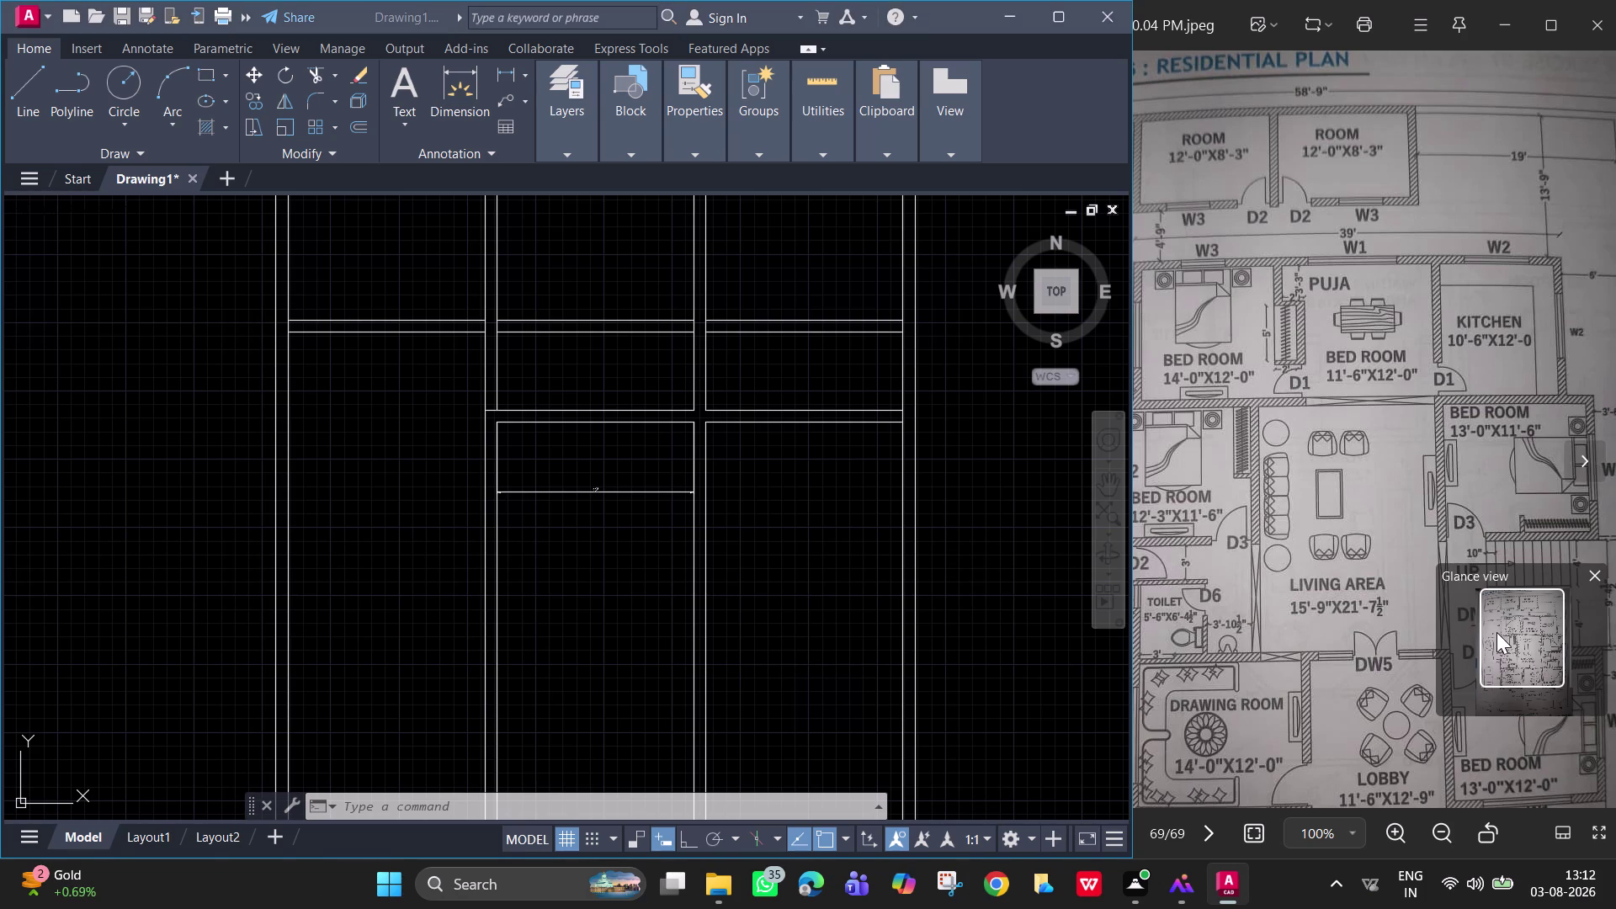
drag(1496, 630, 1463, 604)
click(1598, 576)
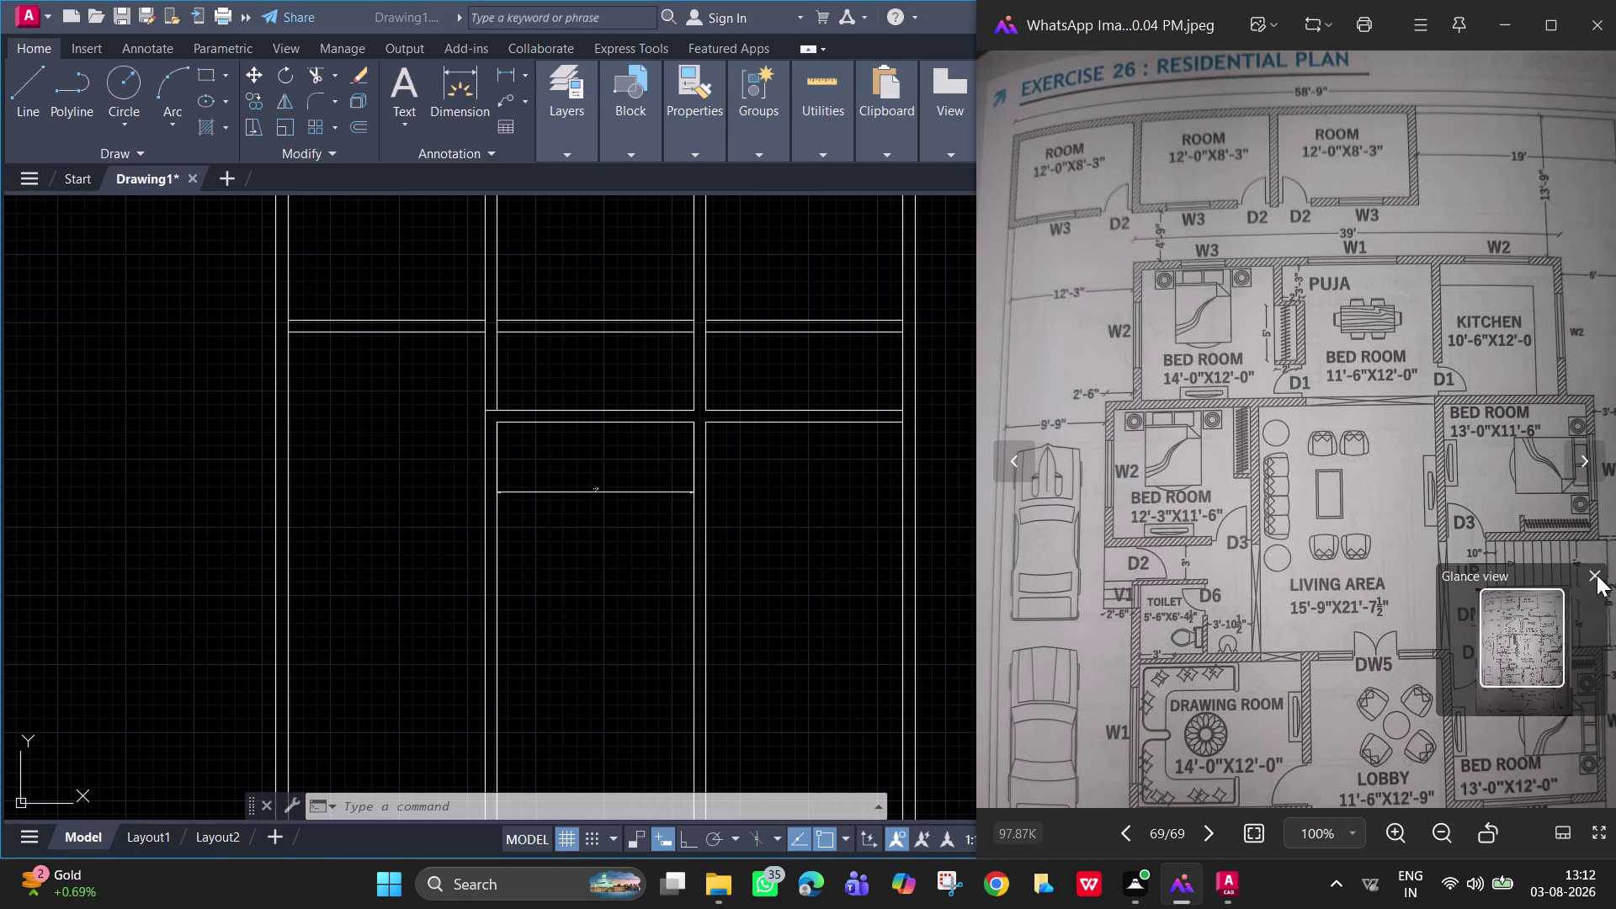
click(1596, 575)
Close the Photos window showing the reference plan.
click(1602, 21)
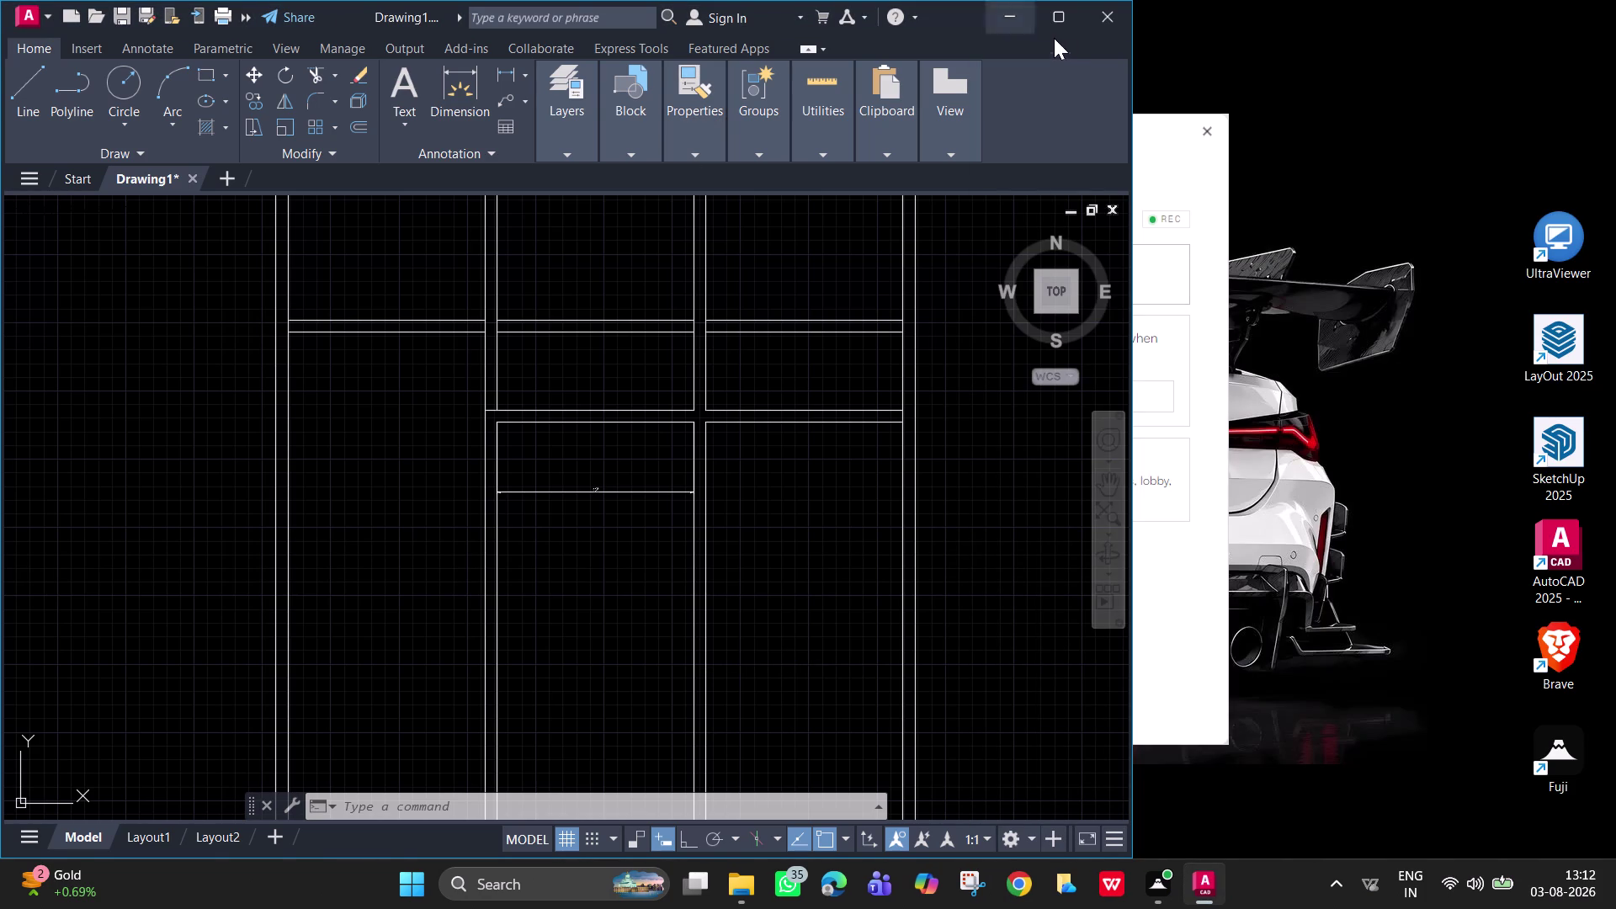
key(0)
key(0)
key(0)
click(1060, 12)
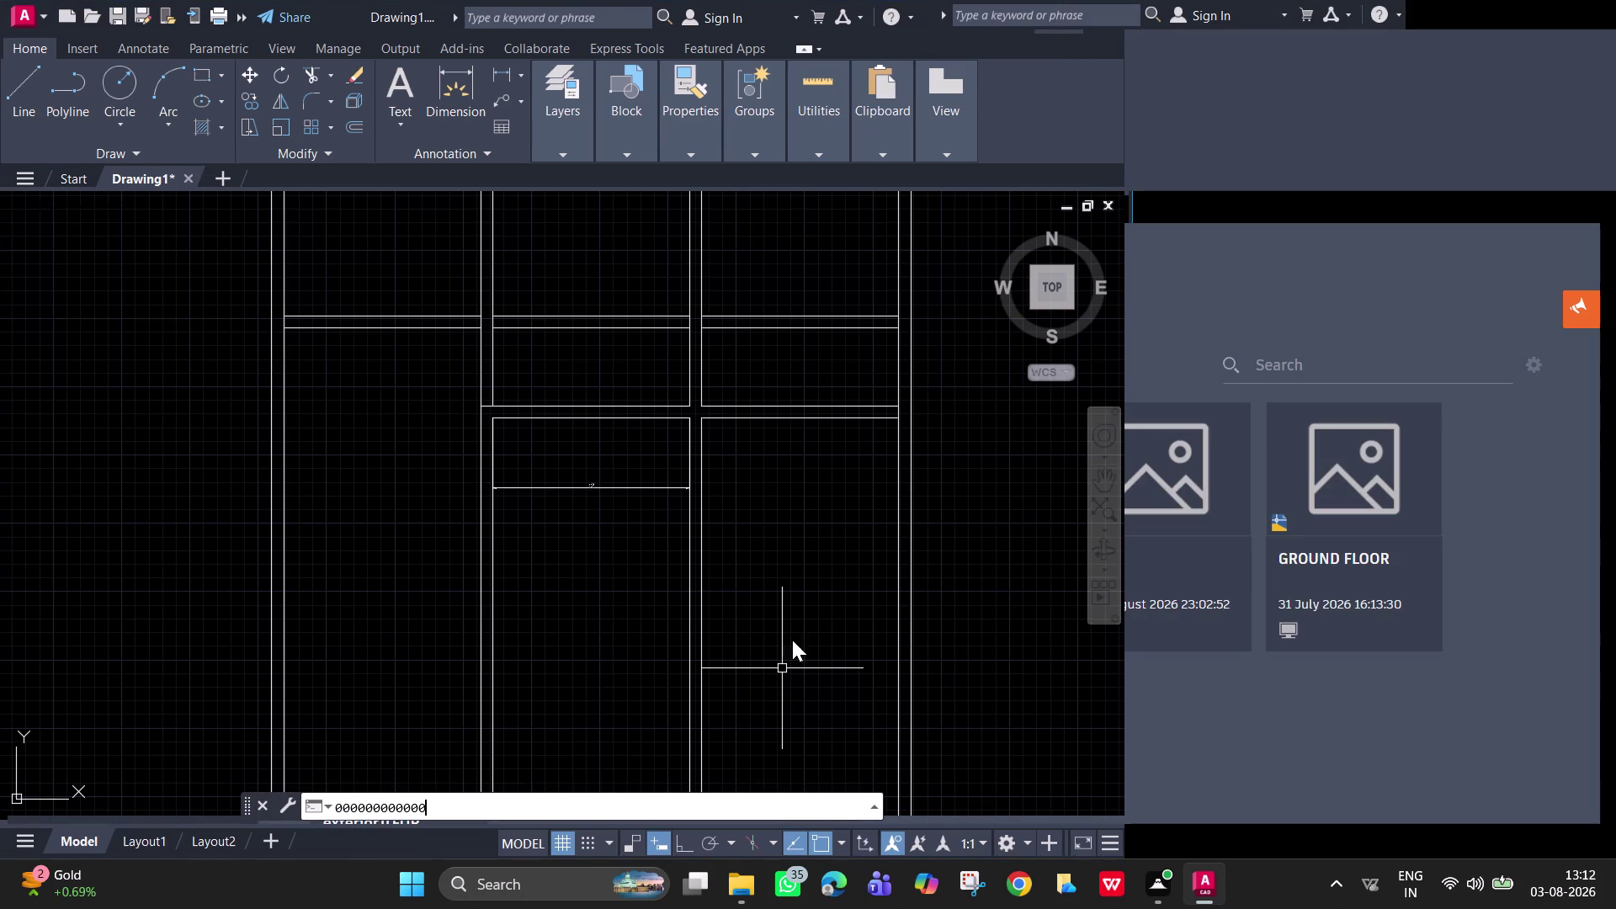